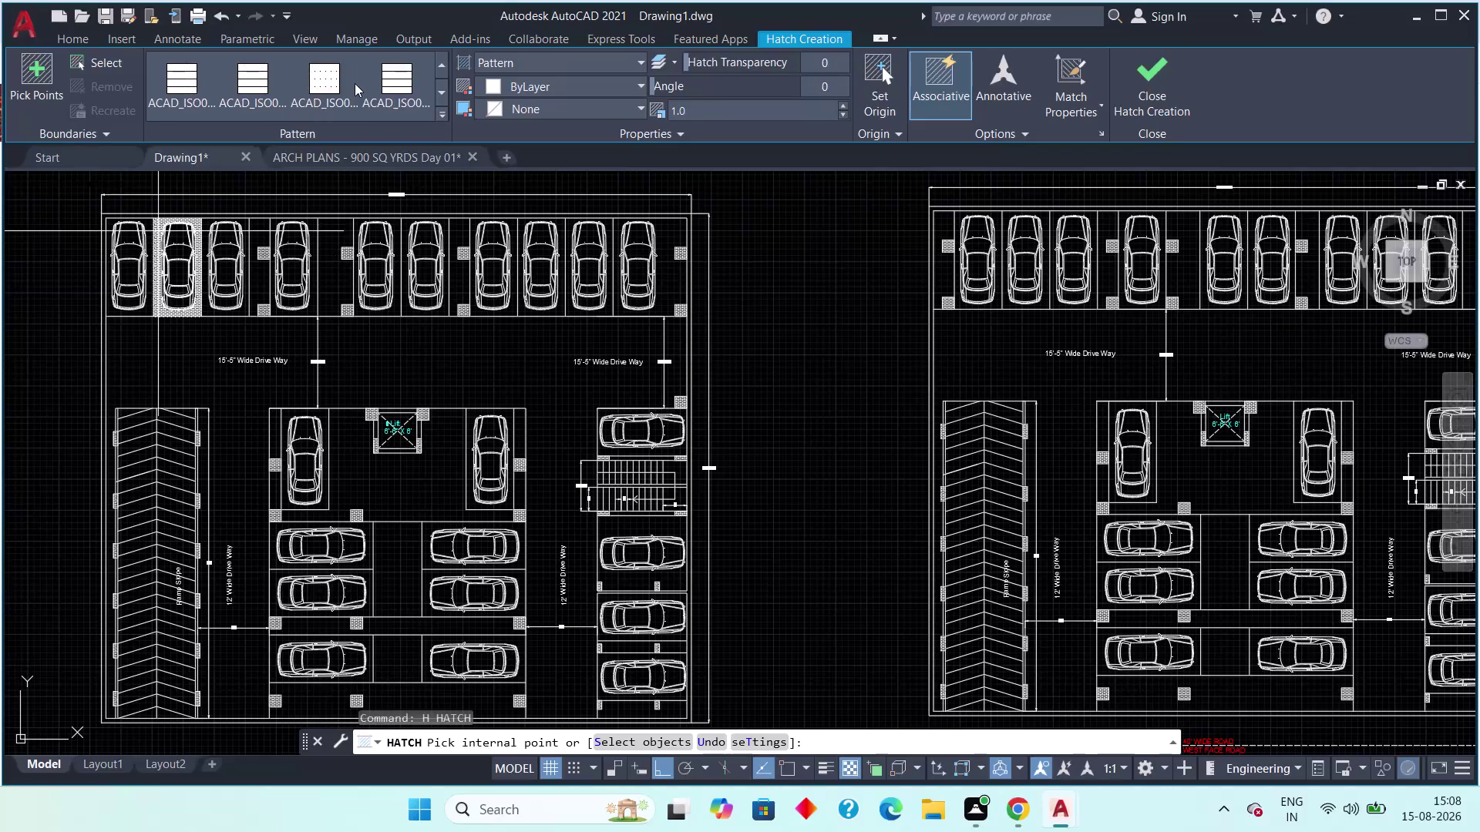
Pick inside the left plan's drive-way to detect the hatch boundary, leaving cars as islands.
scroll(up, 3)
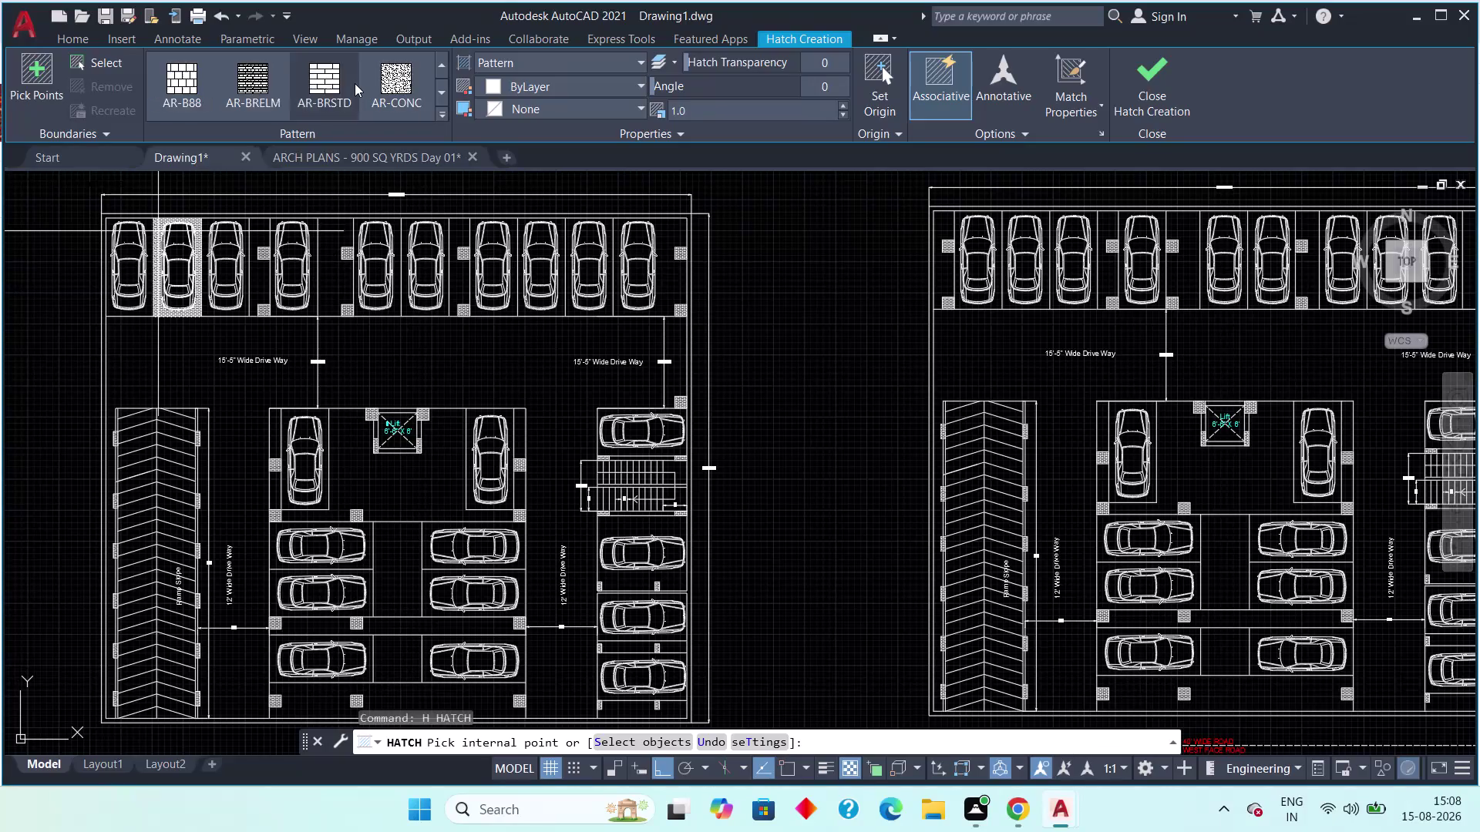
scroll(up, 3)
scroll(down, 3)
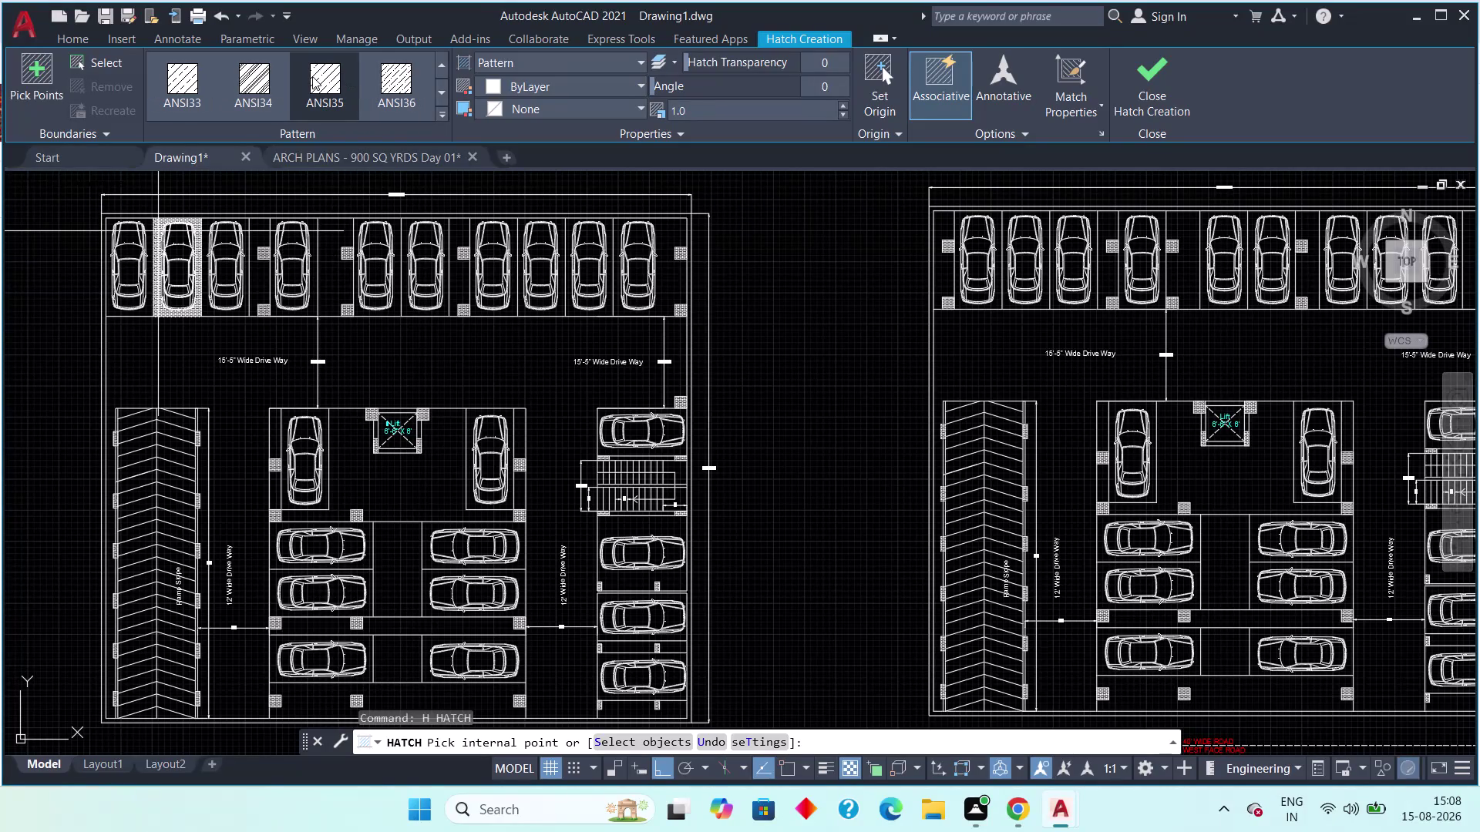
scroll(down, 3)
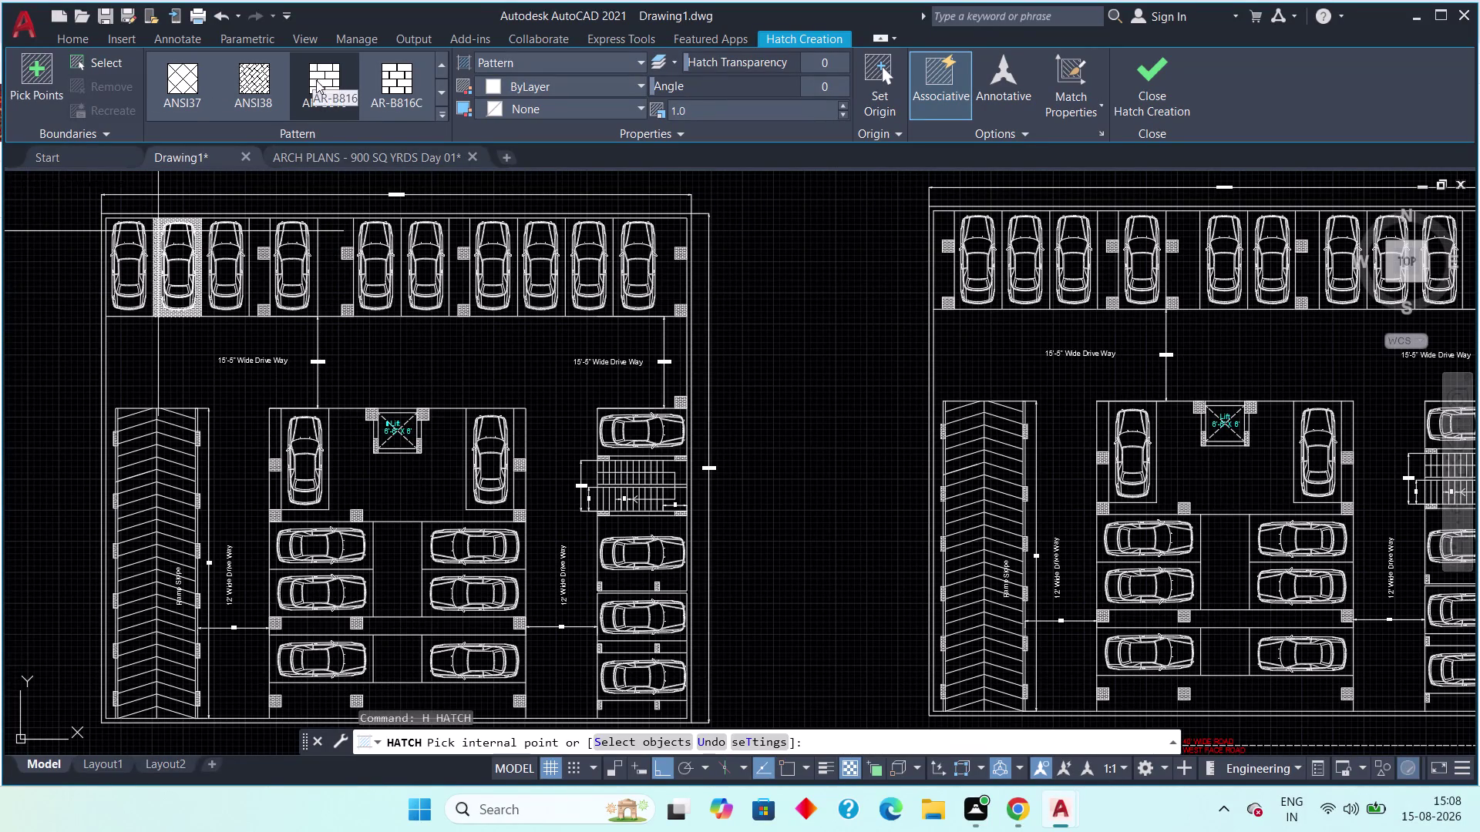
scroll(down, 3)
scroll(down, 3)
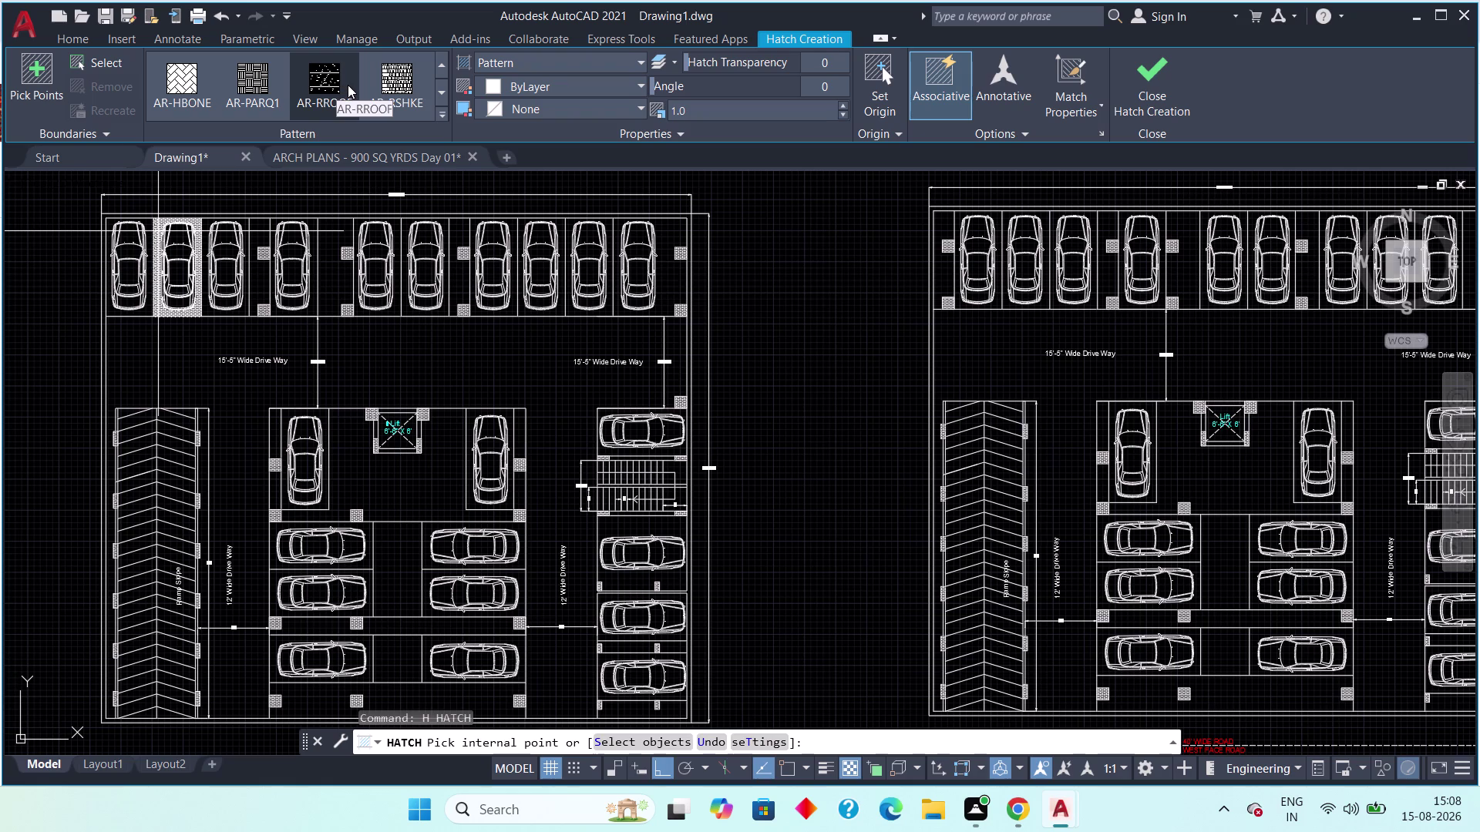
scroll(down, 3)
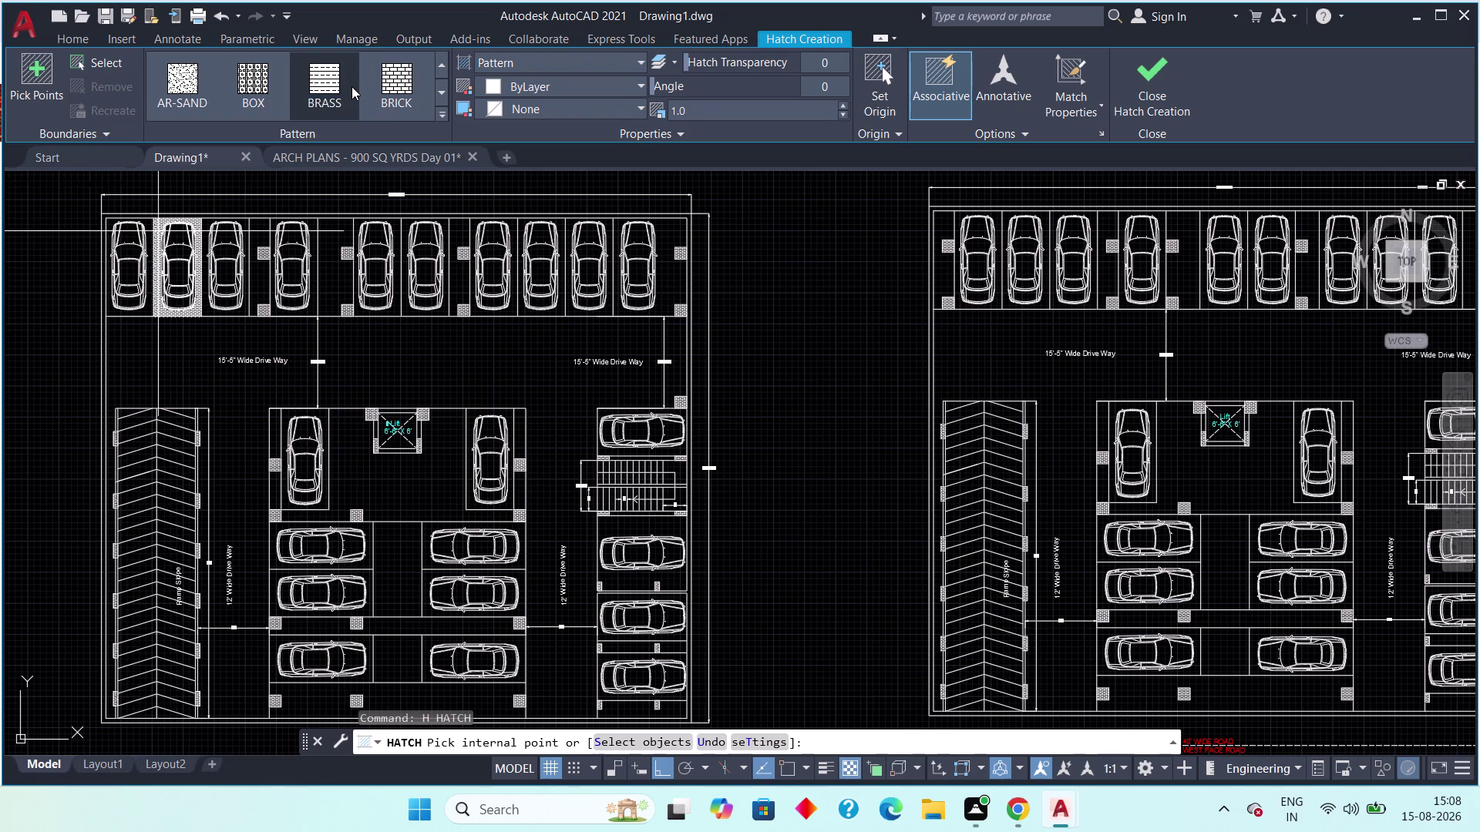
scroll(down, 3)
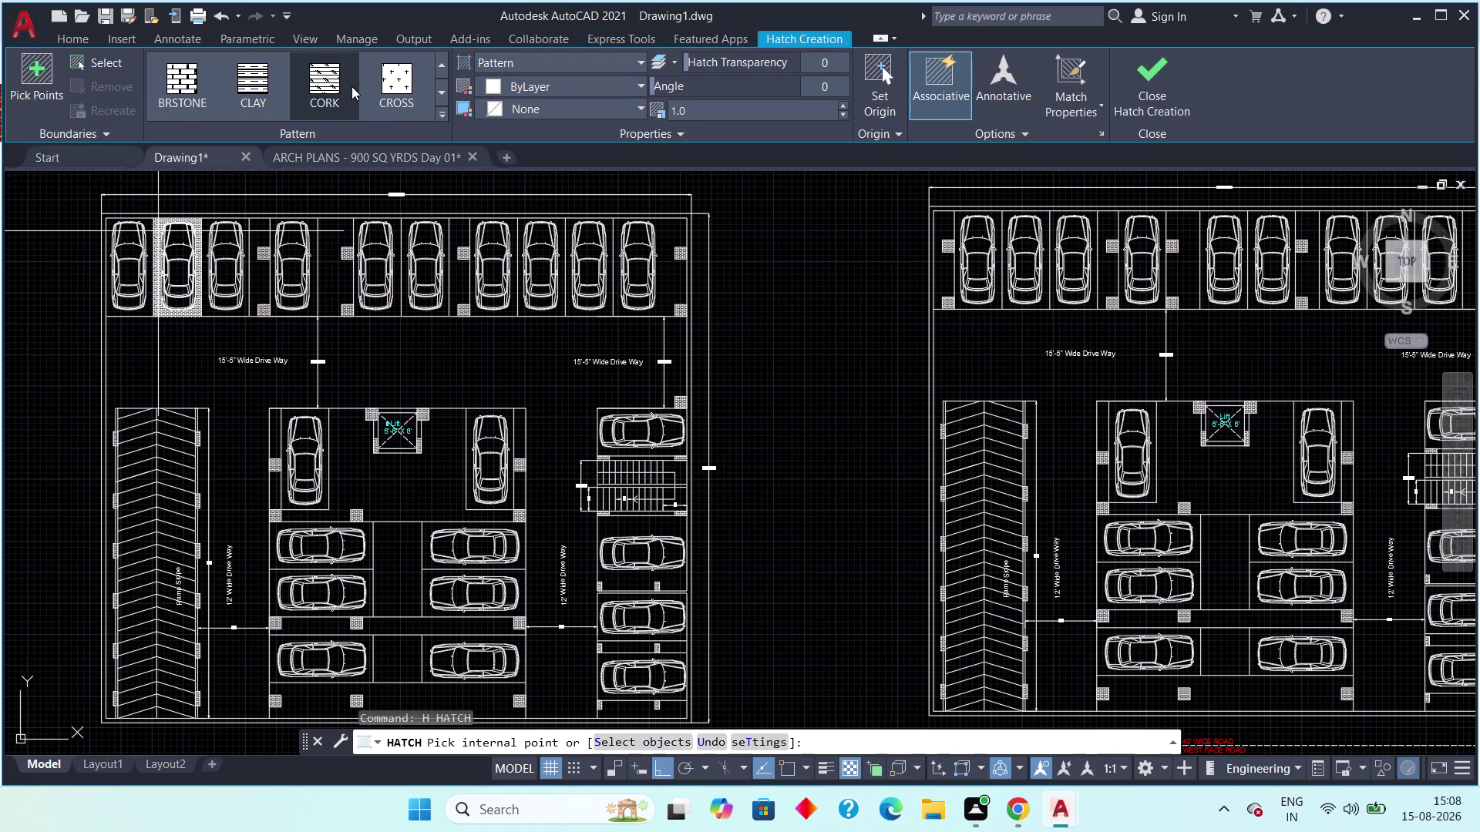
scroll(down, 3)
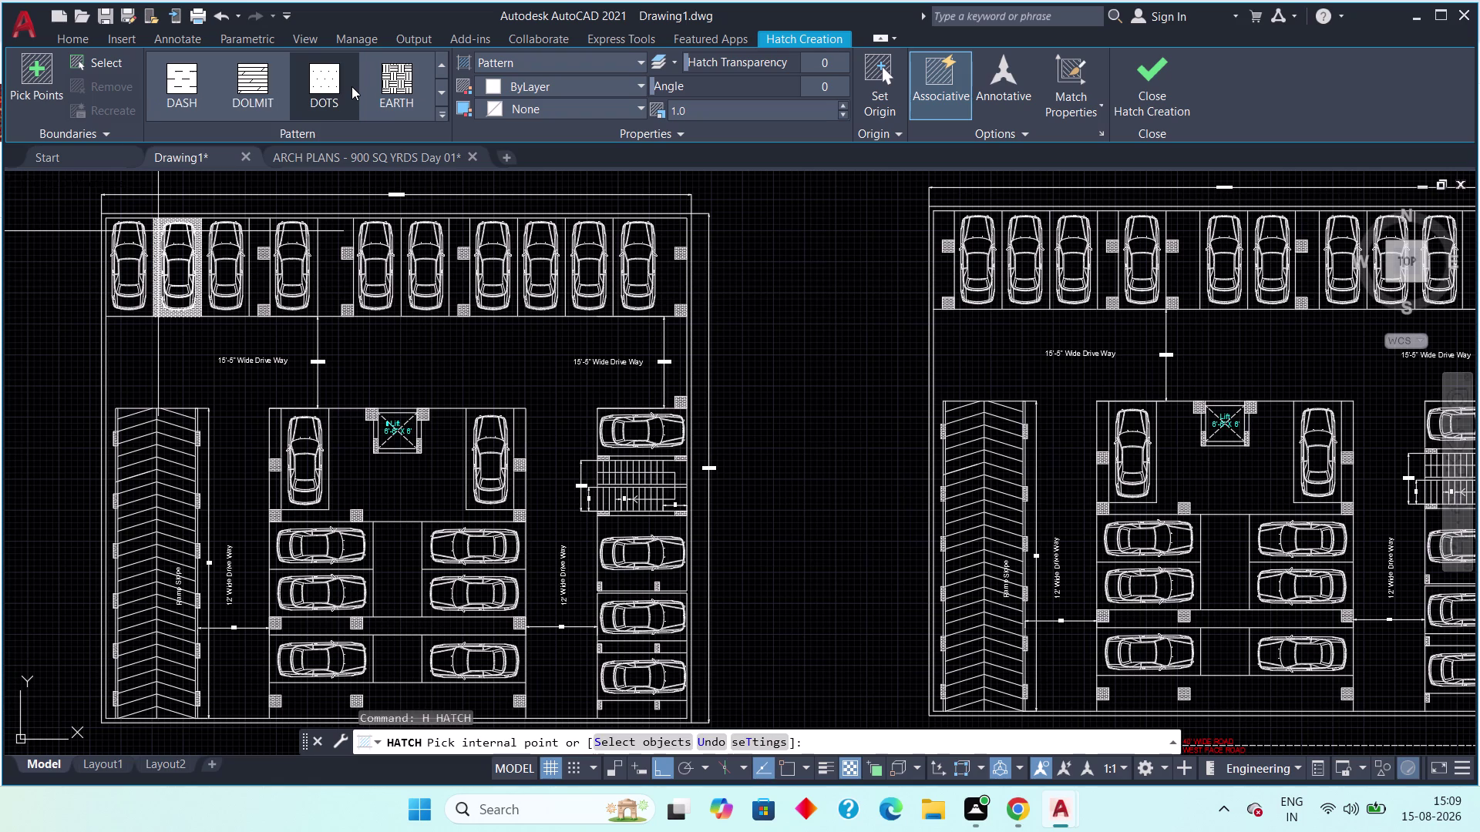
scroll(down, 3)
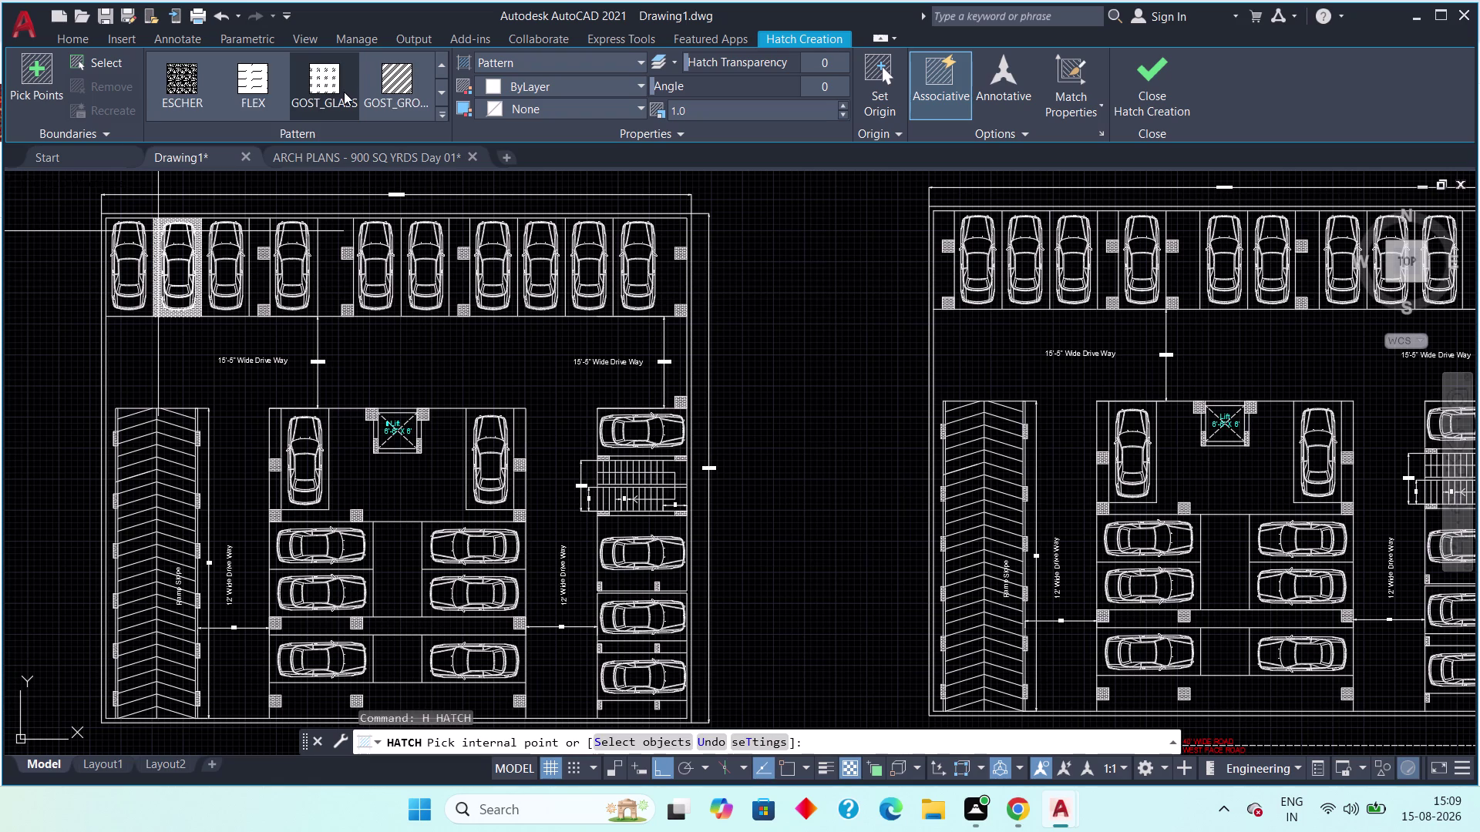
scroll(down, 3)
scroll(down, 3)
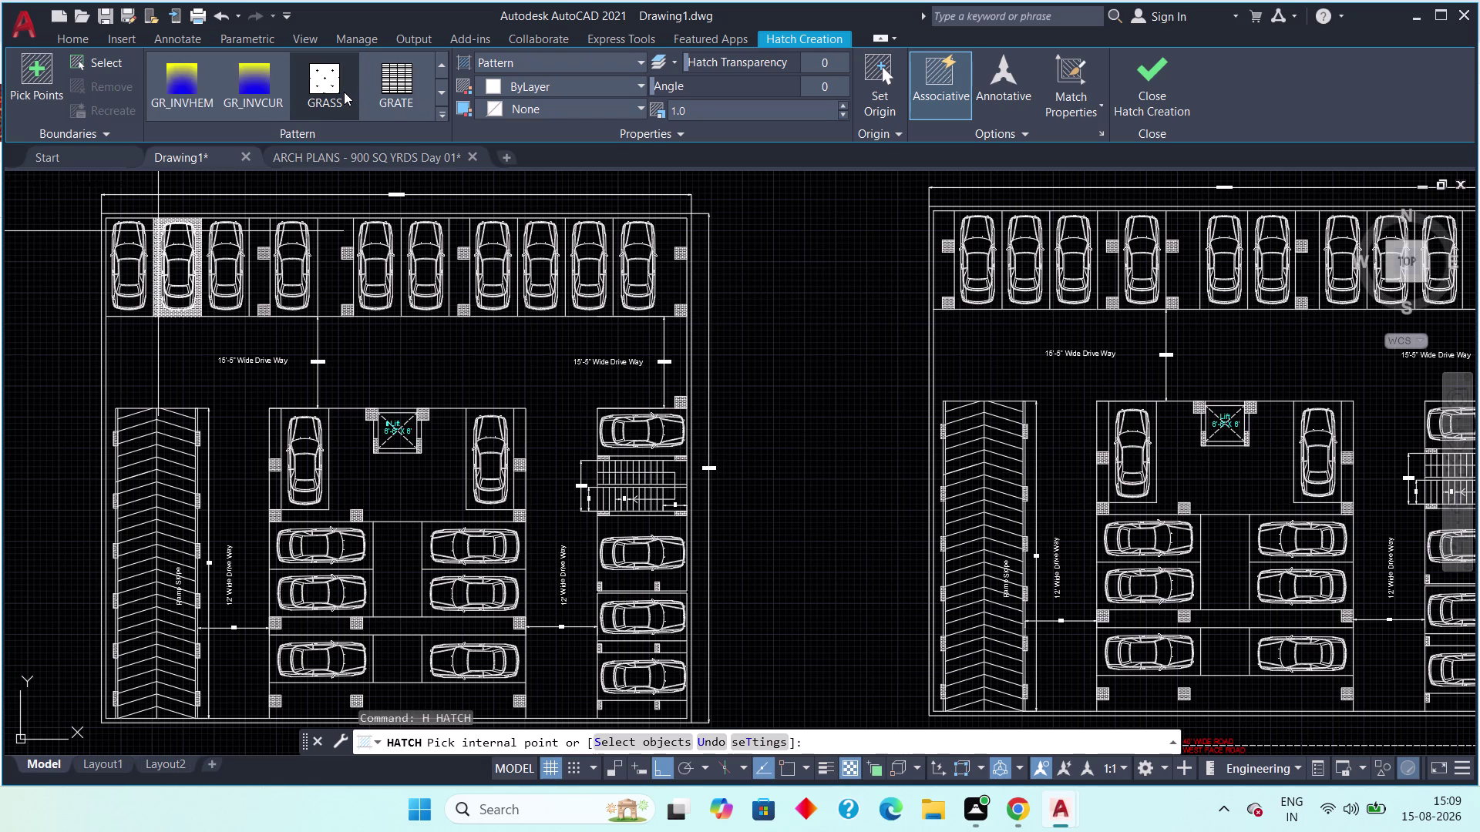
scroll(down, 3)
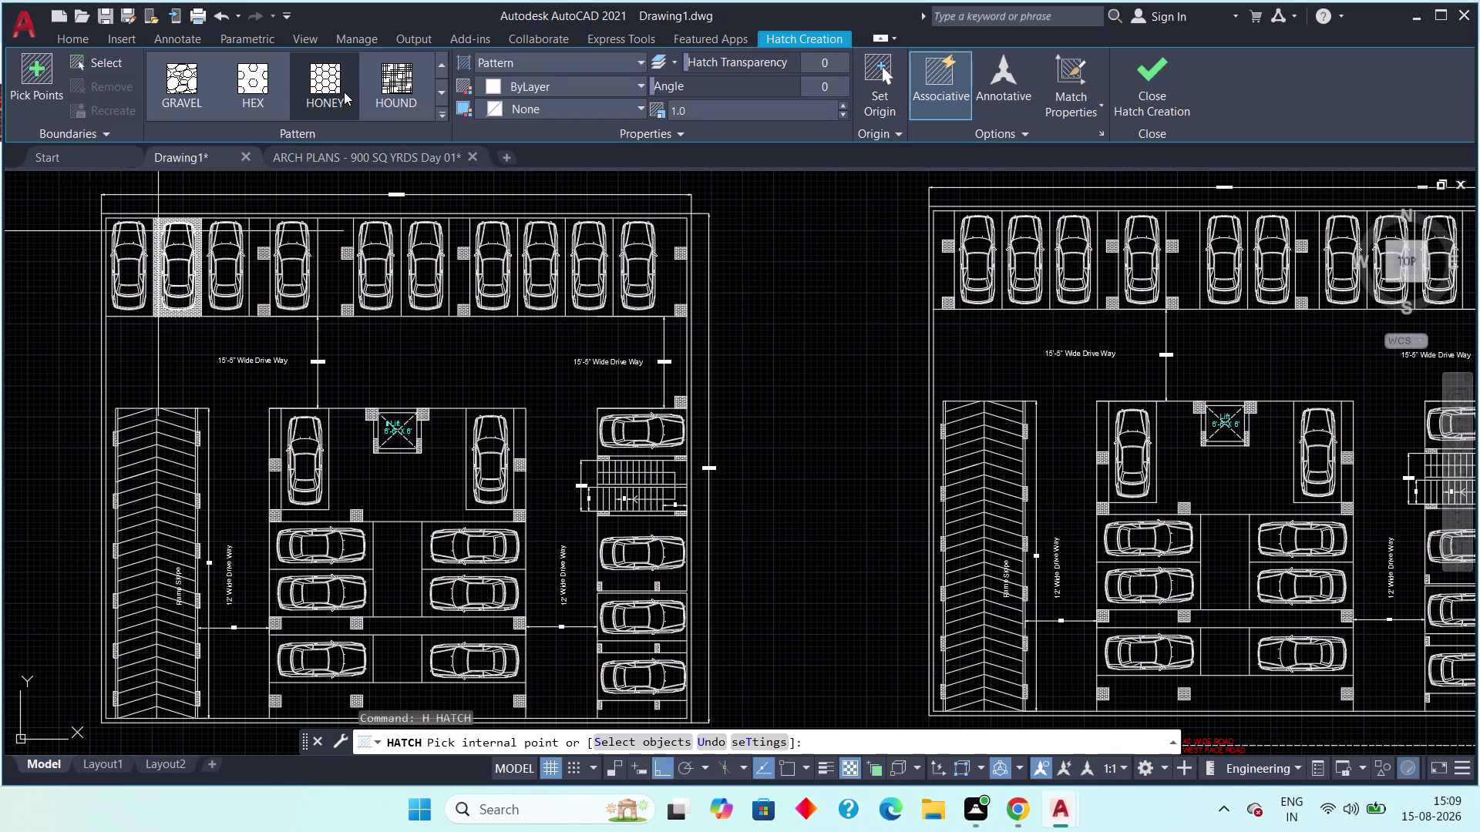
scroll(up, 3)
scroll(down, 3)
click(326, 83)
click(427, 350)
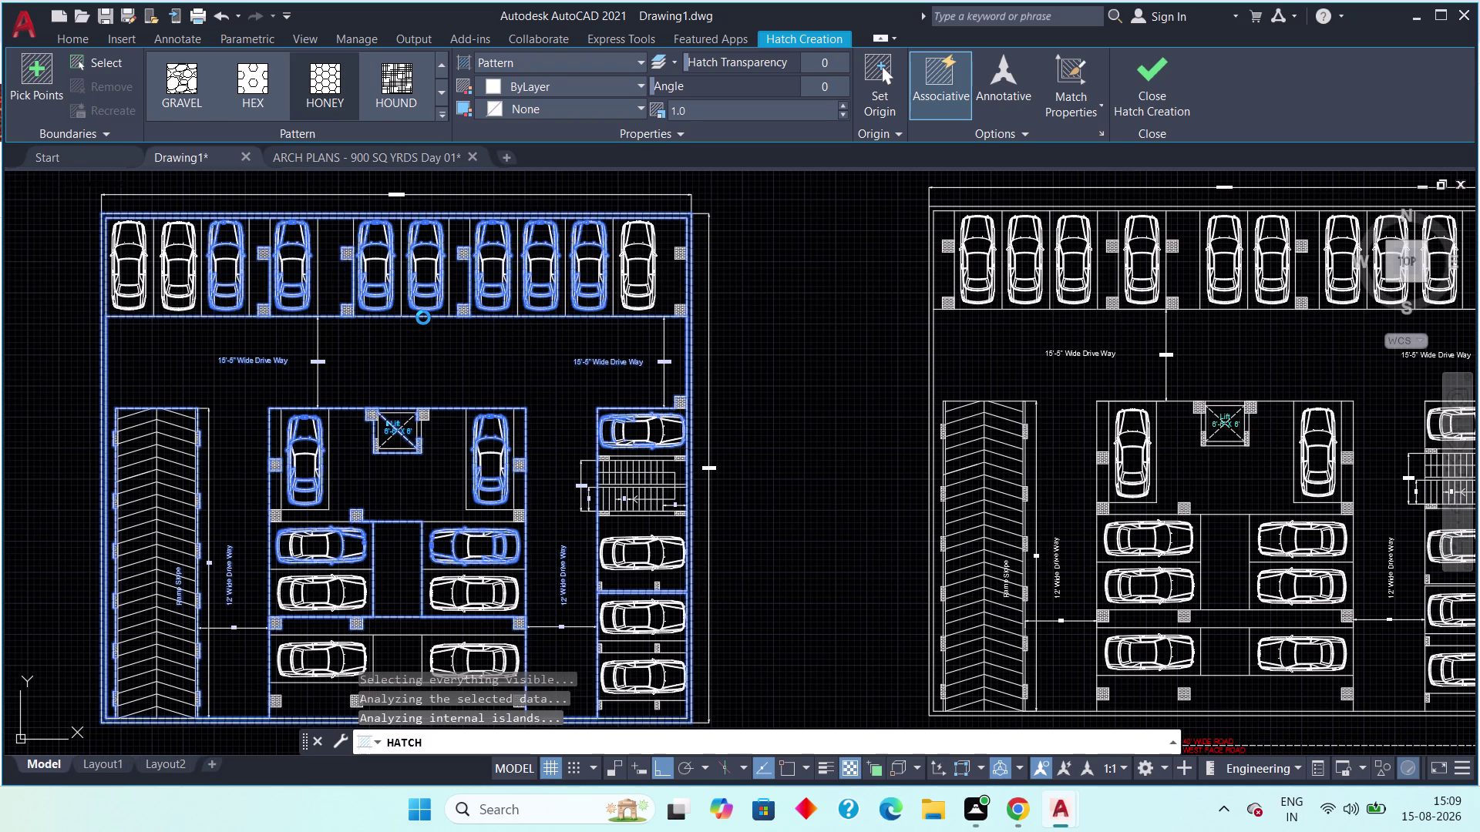
Zoom out and pan to show both cellar parking plans.
scroll(down, 3)
scroll(down, 3)
middle_drag(422, 330, 420, 283)
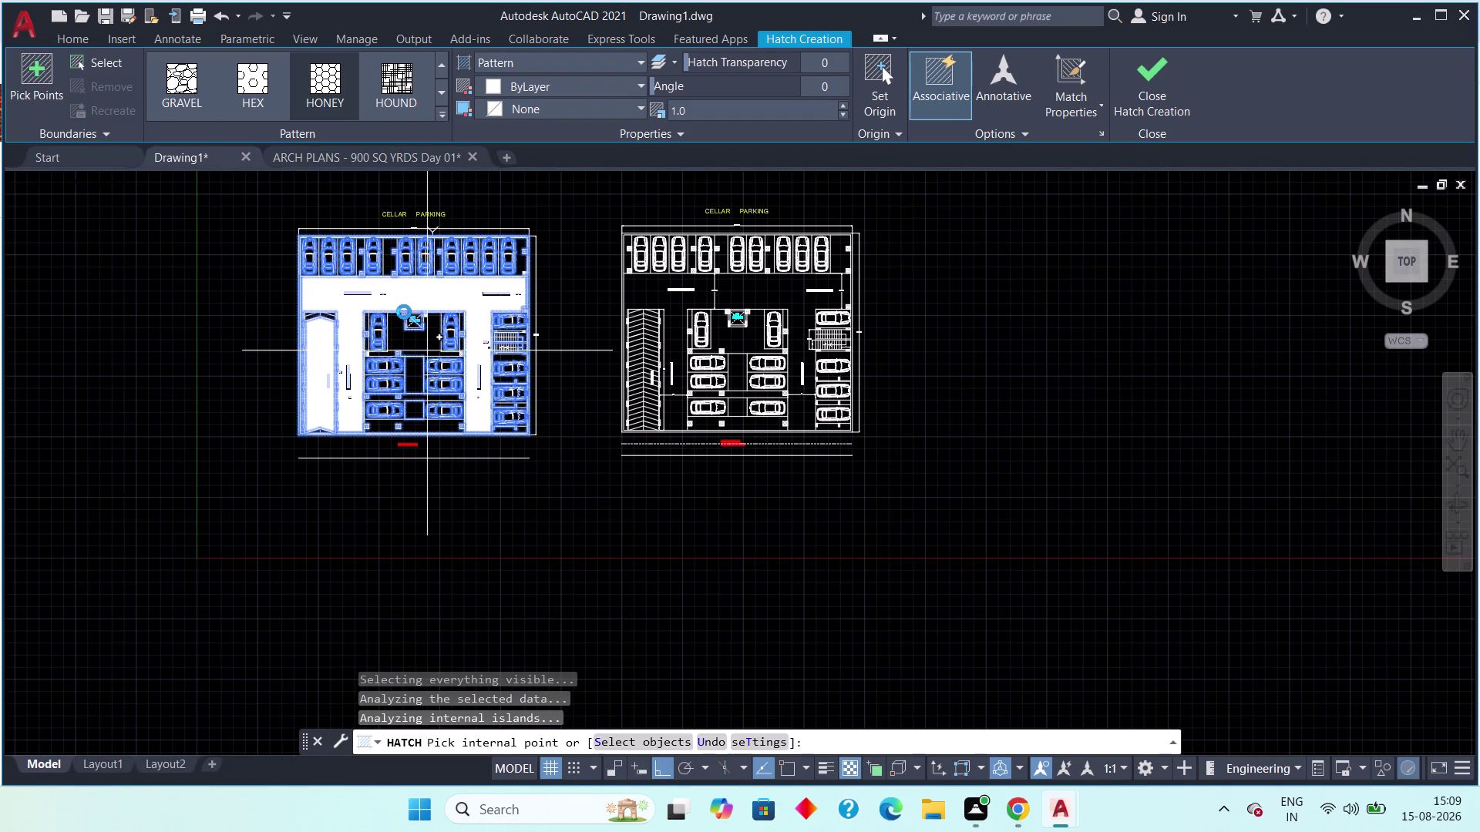
scroll(up, 3)
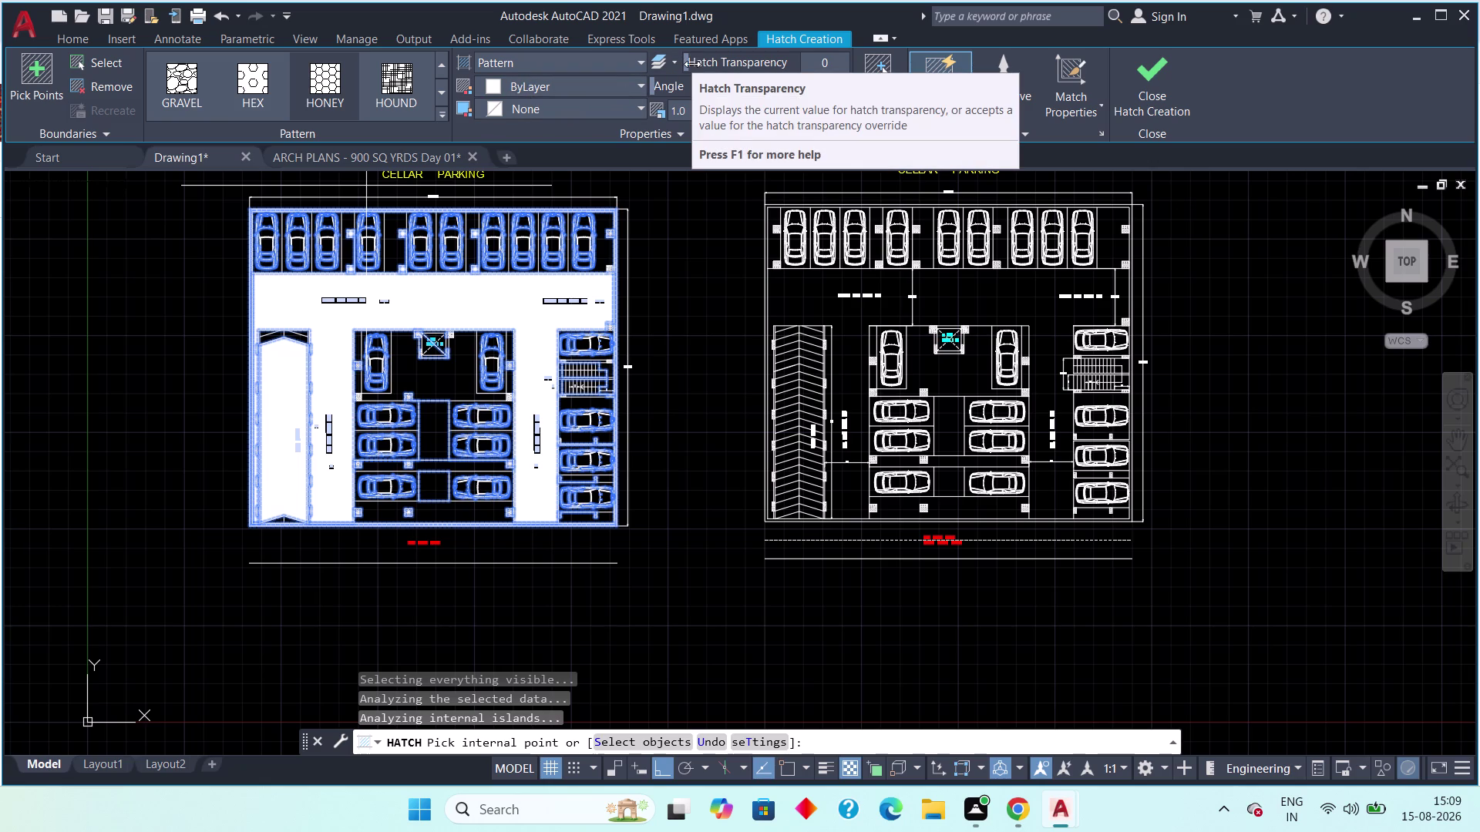
Set the drive-way hatch transparency to 50 and close hatch creation.
drag(692, 64, 675, 61)
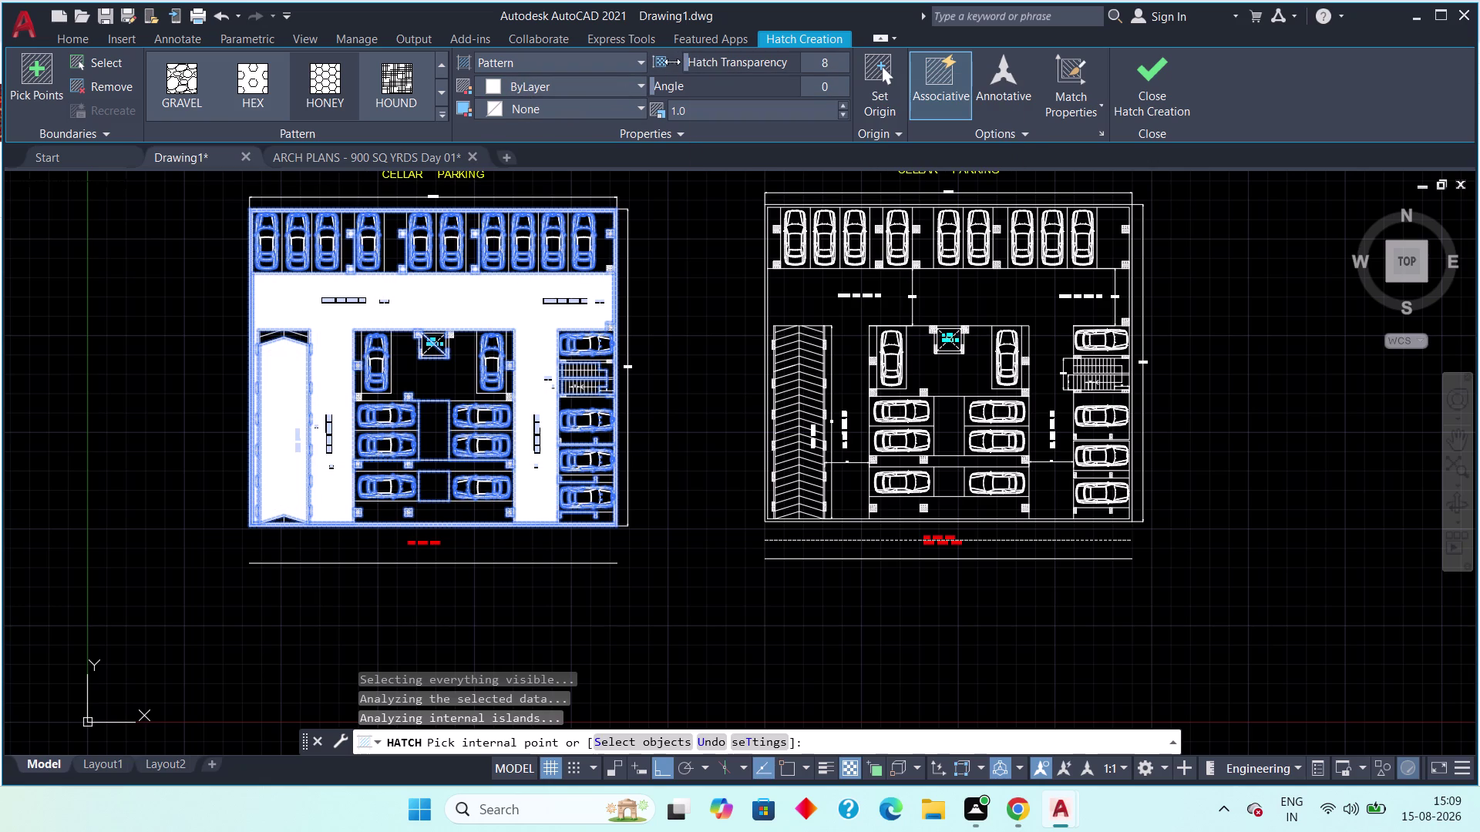
drag(674, 62, 787, 60)
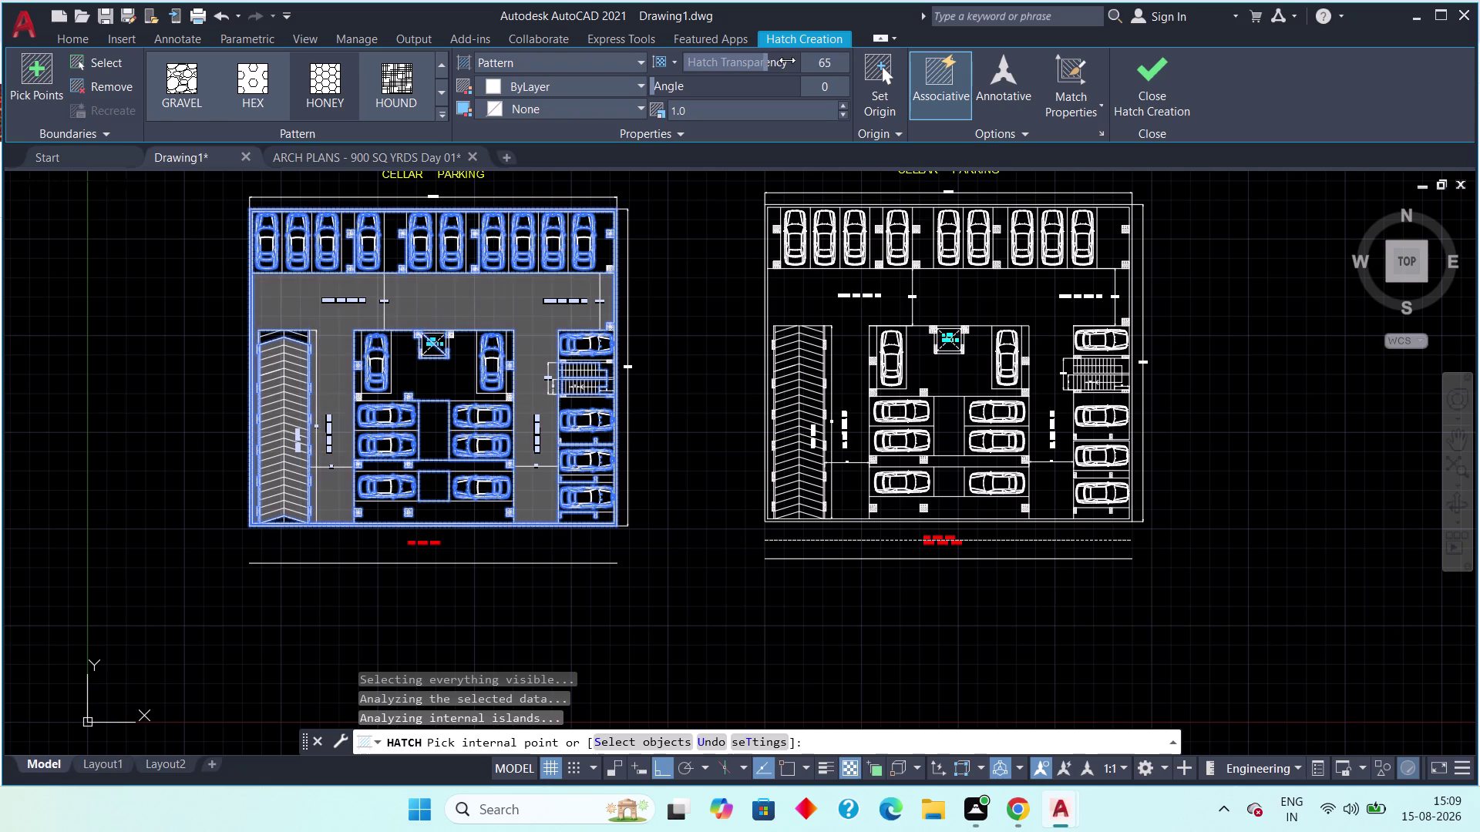
drag(787, 61, 777, 67)
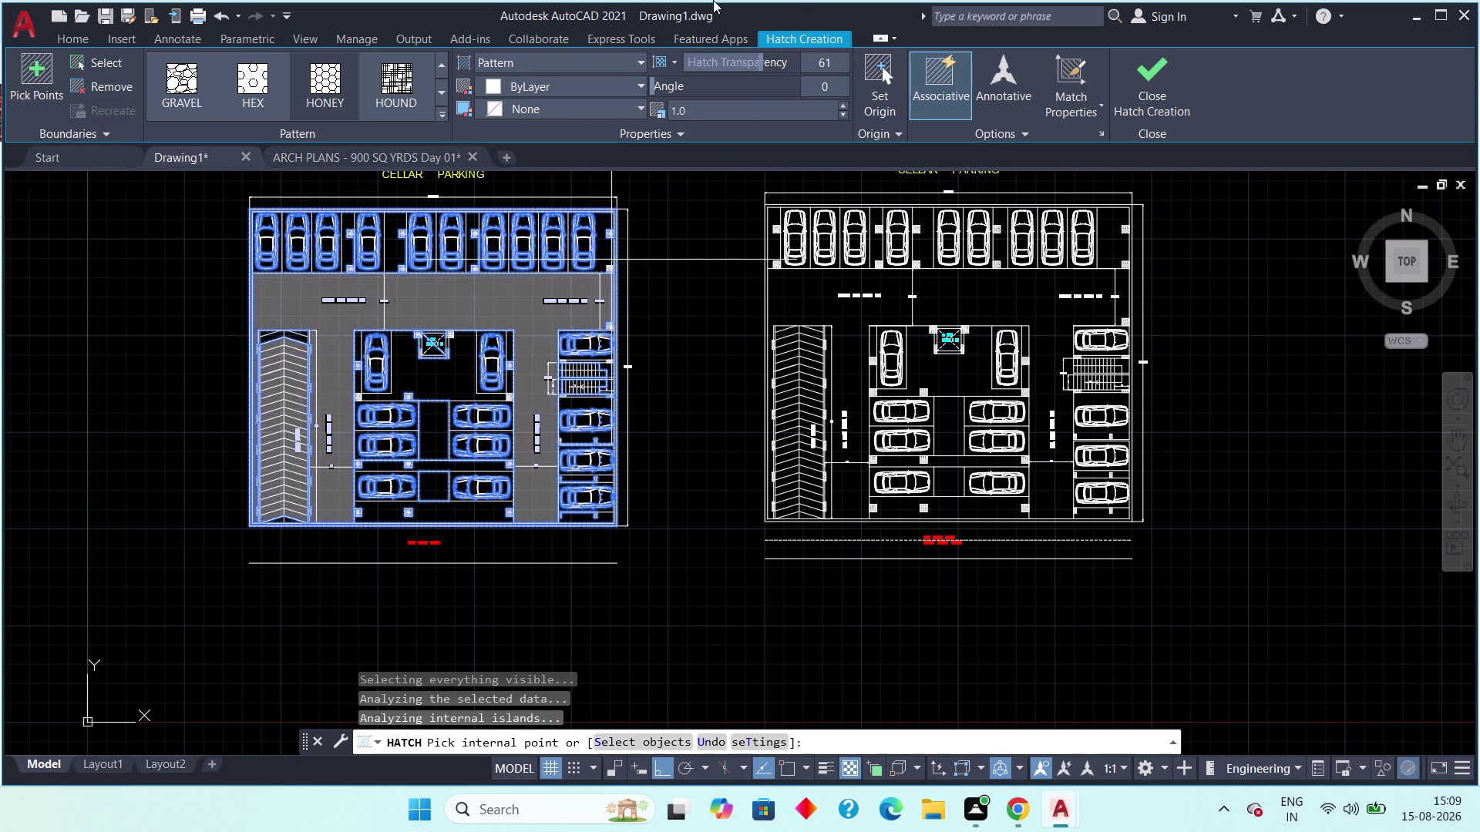
click(760, 58)
drag(759, 57, 724, 61)
scroll(up, 3)
drag(757, 61, 752, 61)
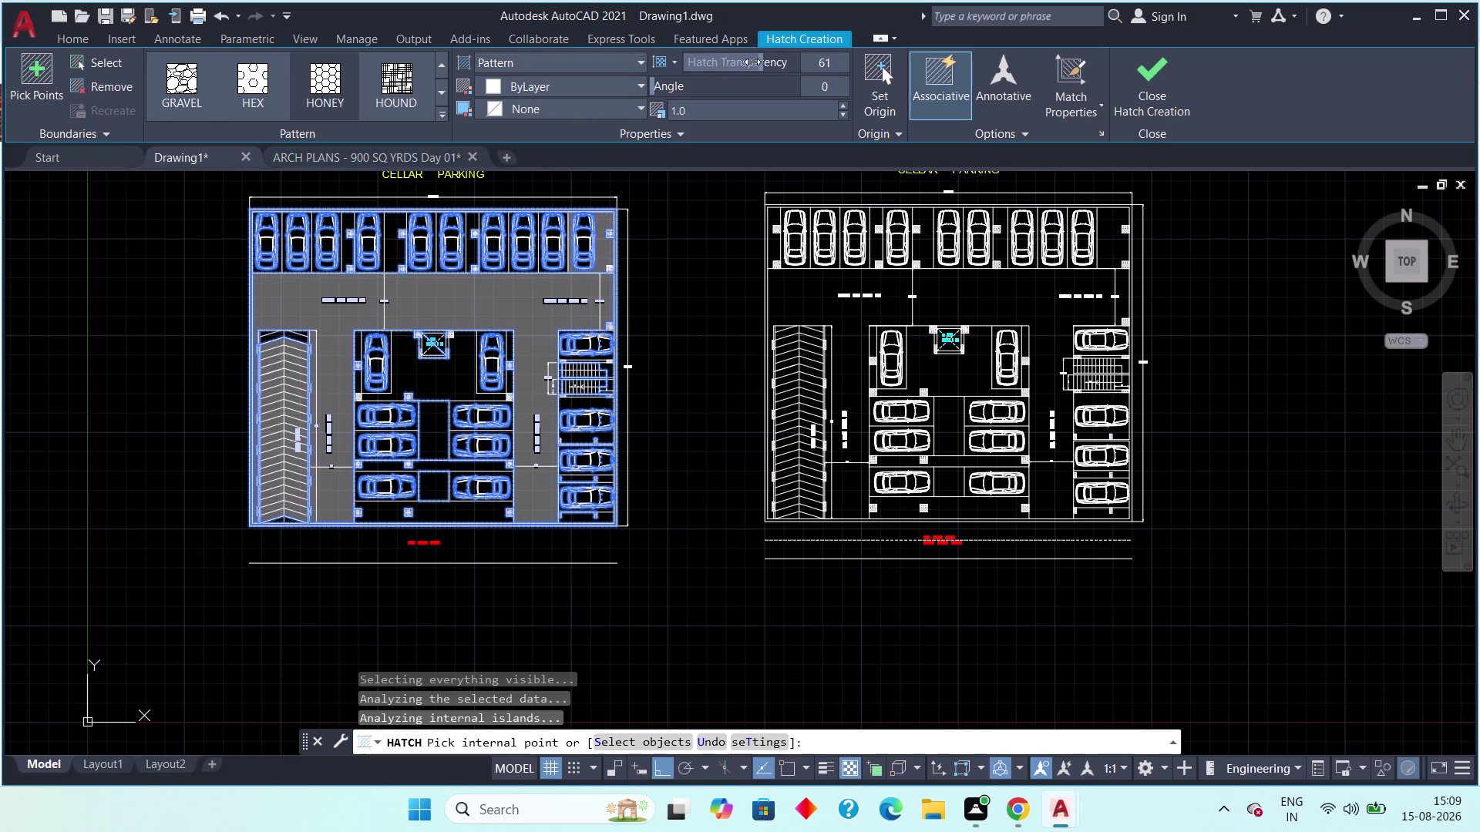
drag(752, 62, 721, 68)
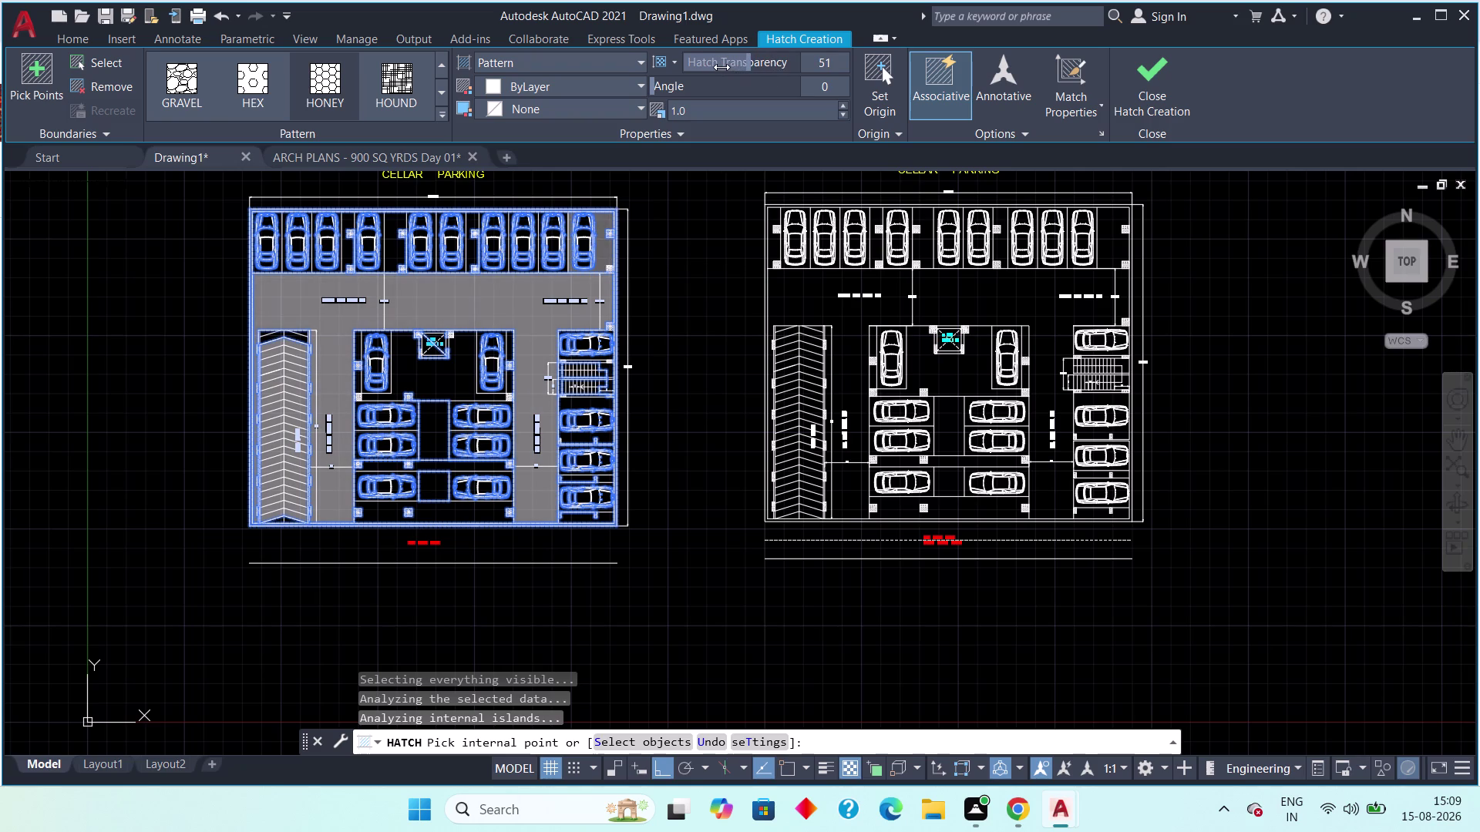
drag(722, 67, 717, 63)
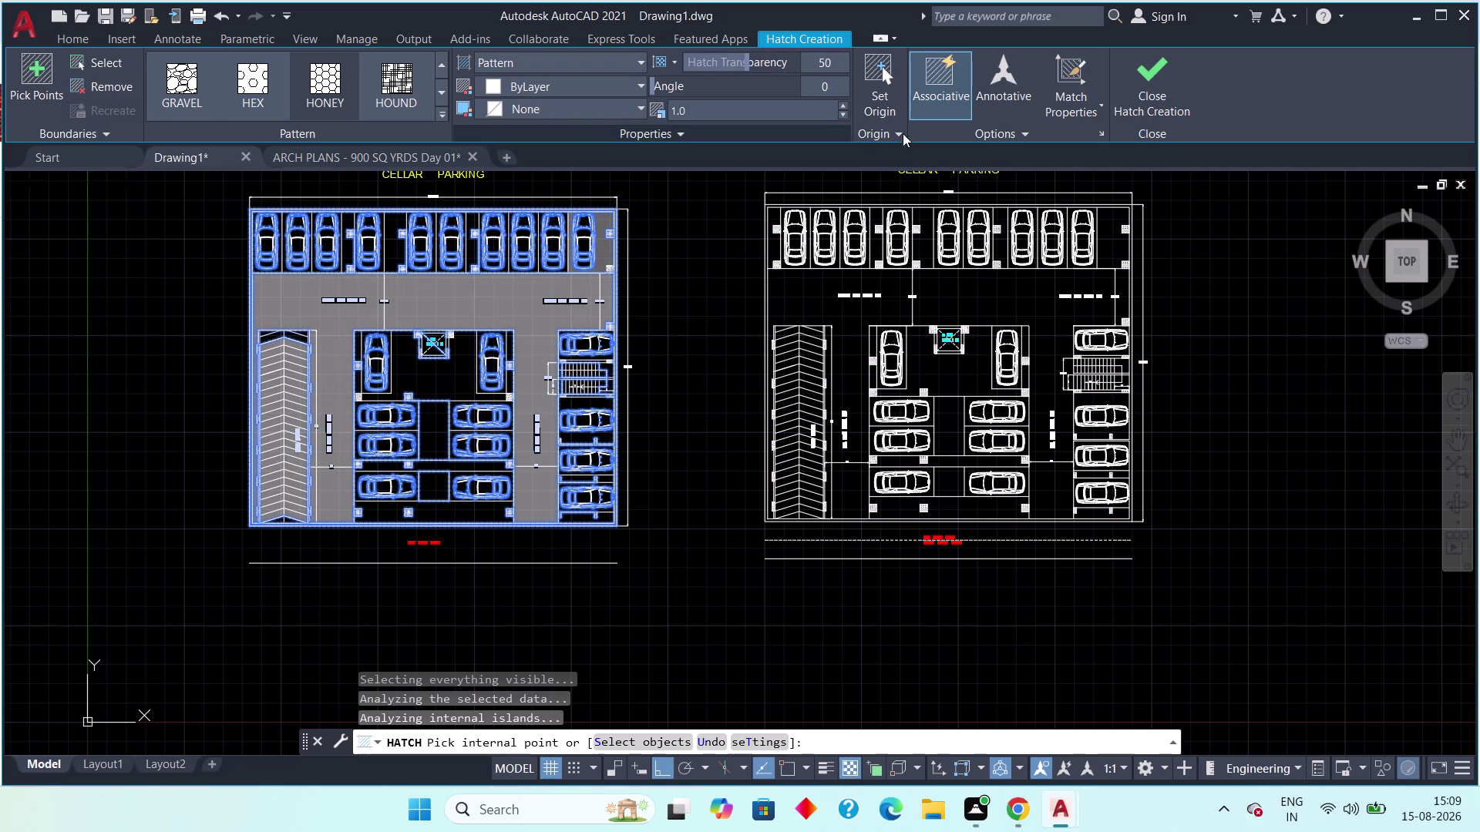
click(1164, 83)
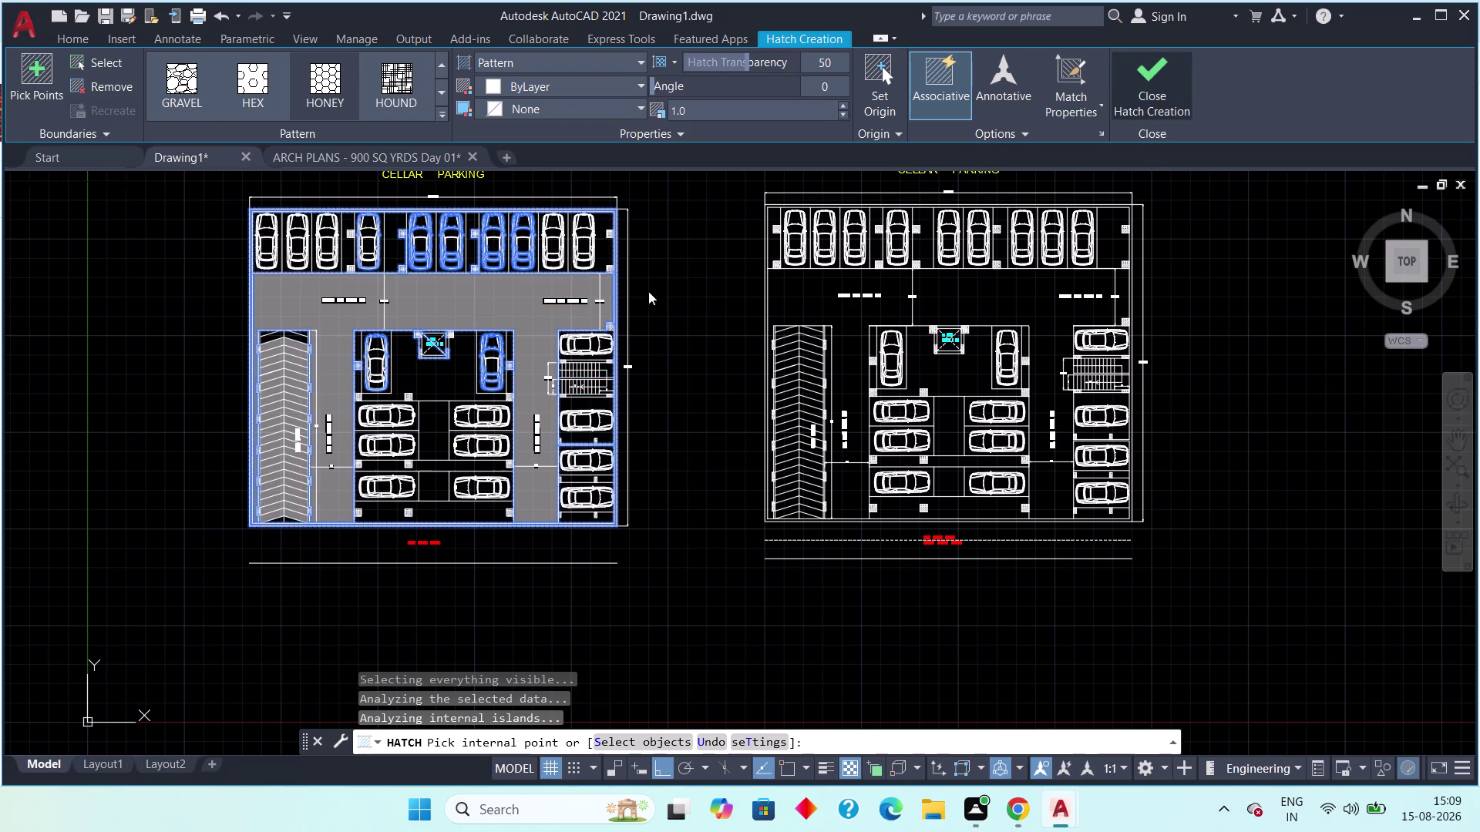
scroll(up, 3)
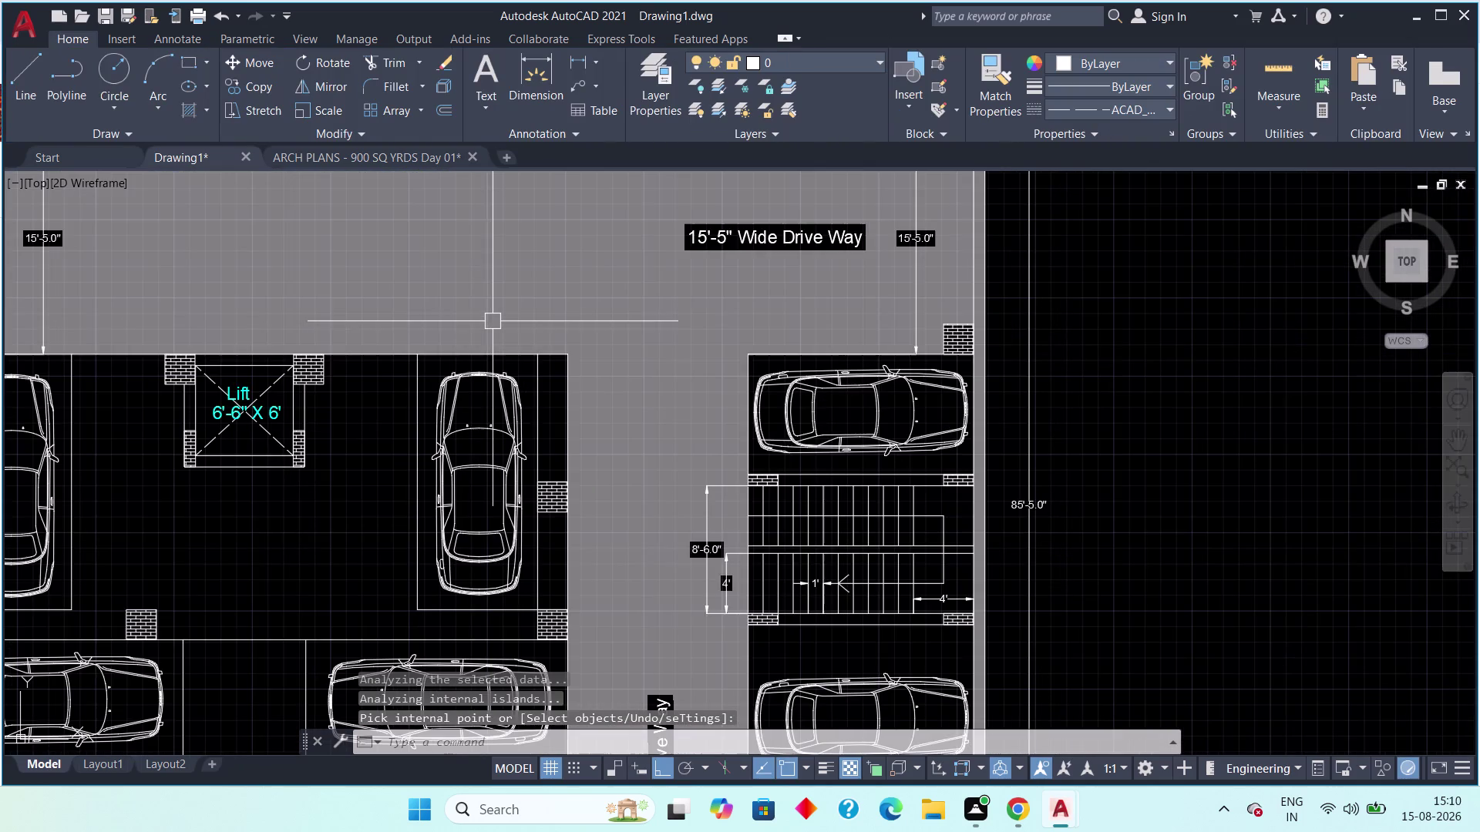
Center both plans and select the drive-way hatch for editing.
scroll(up, 3)
scroll(down, 3)
scroll(down, 3)
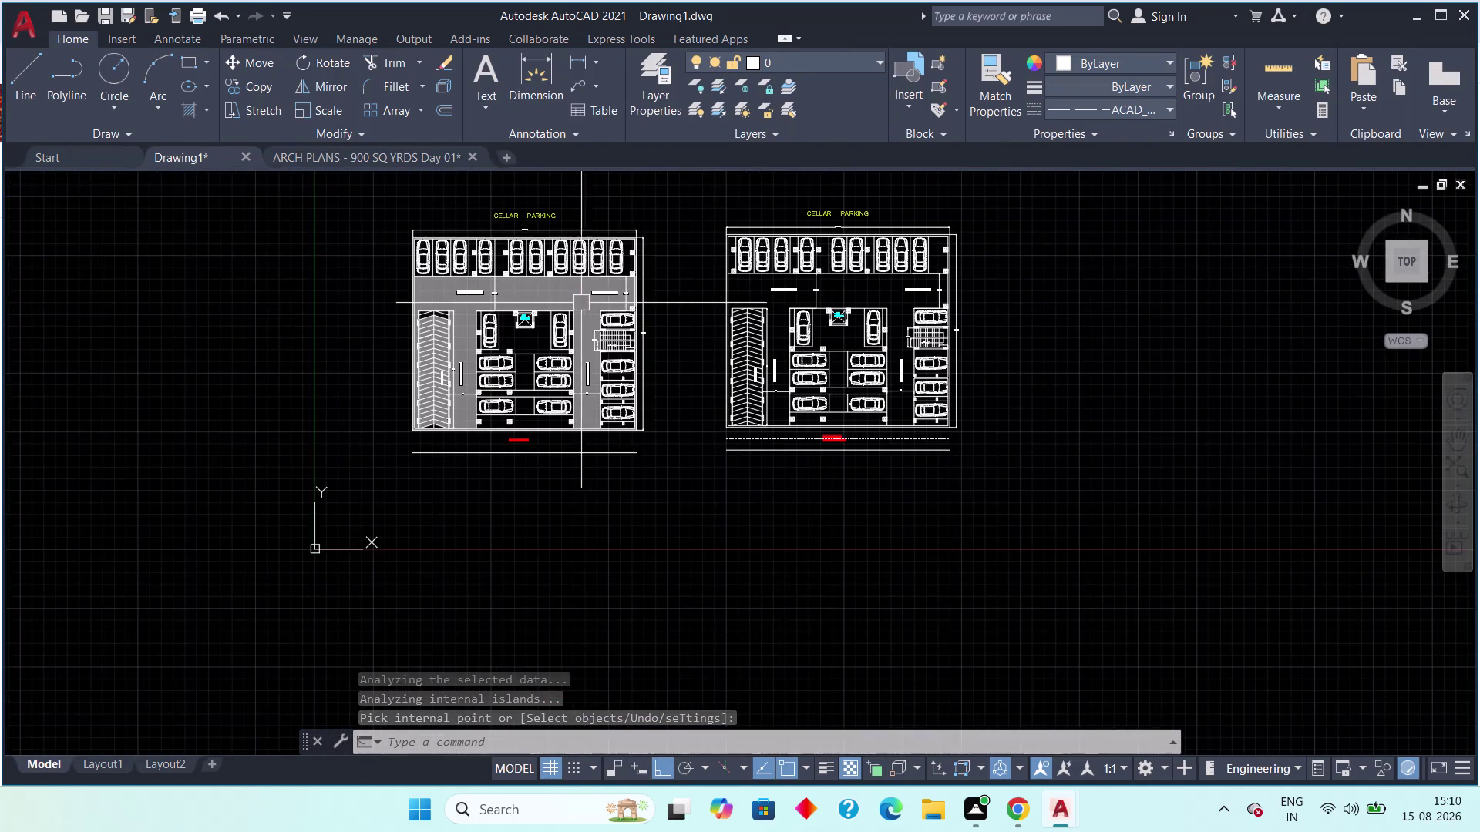
middle_drag(637, 301, 510, 315)
middle_drag(631, 319, 612, 367)
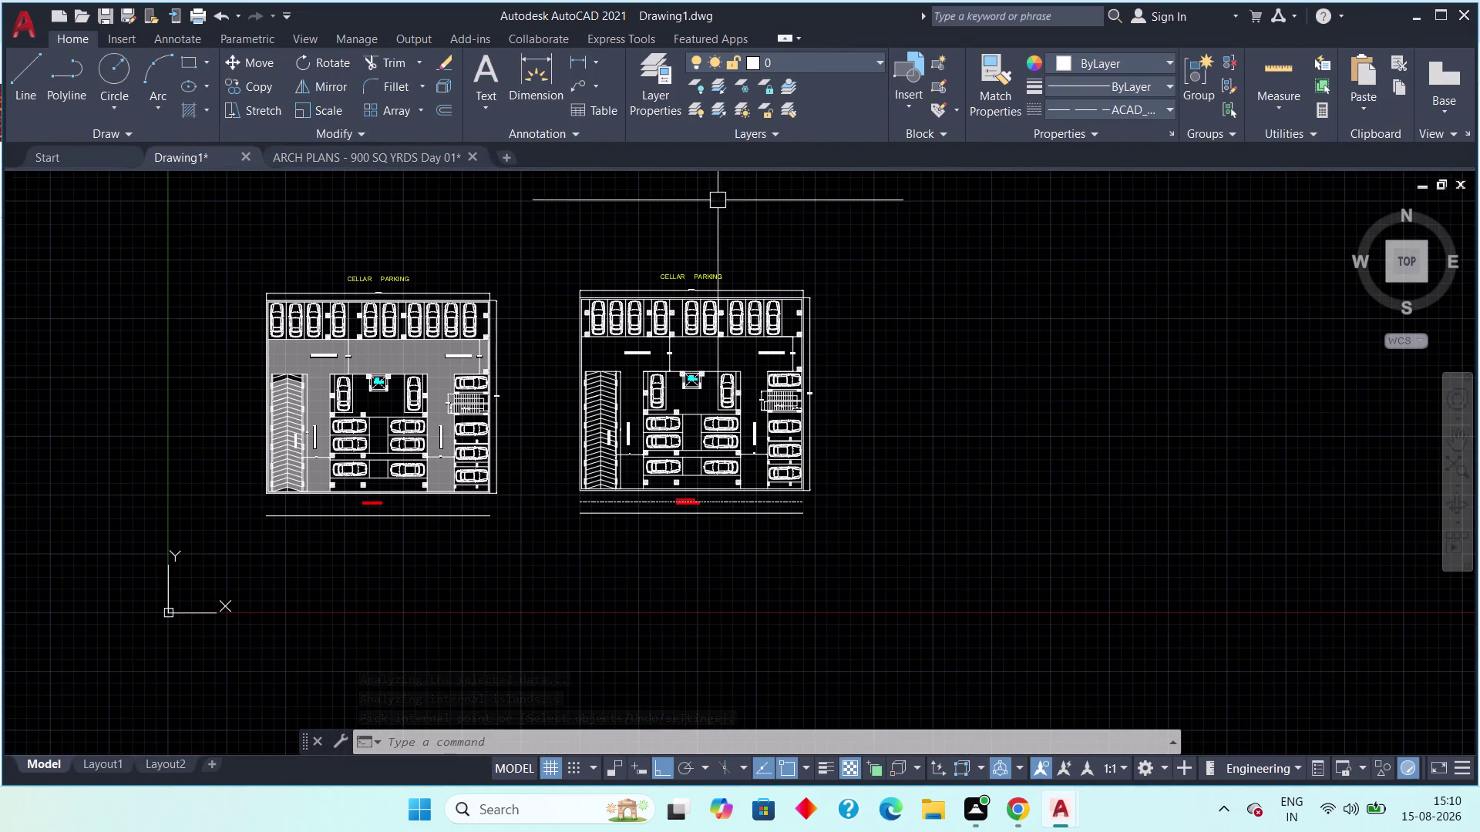
click(438, 359)
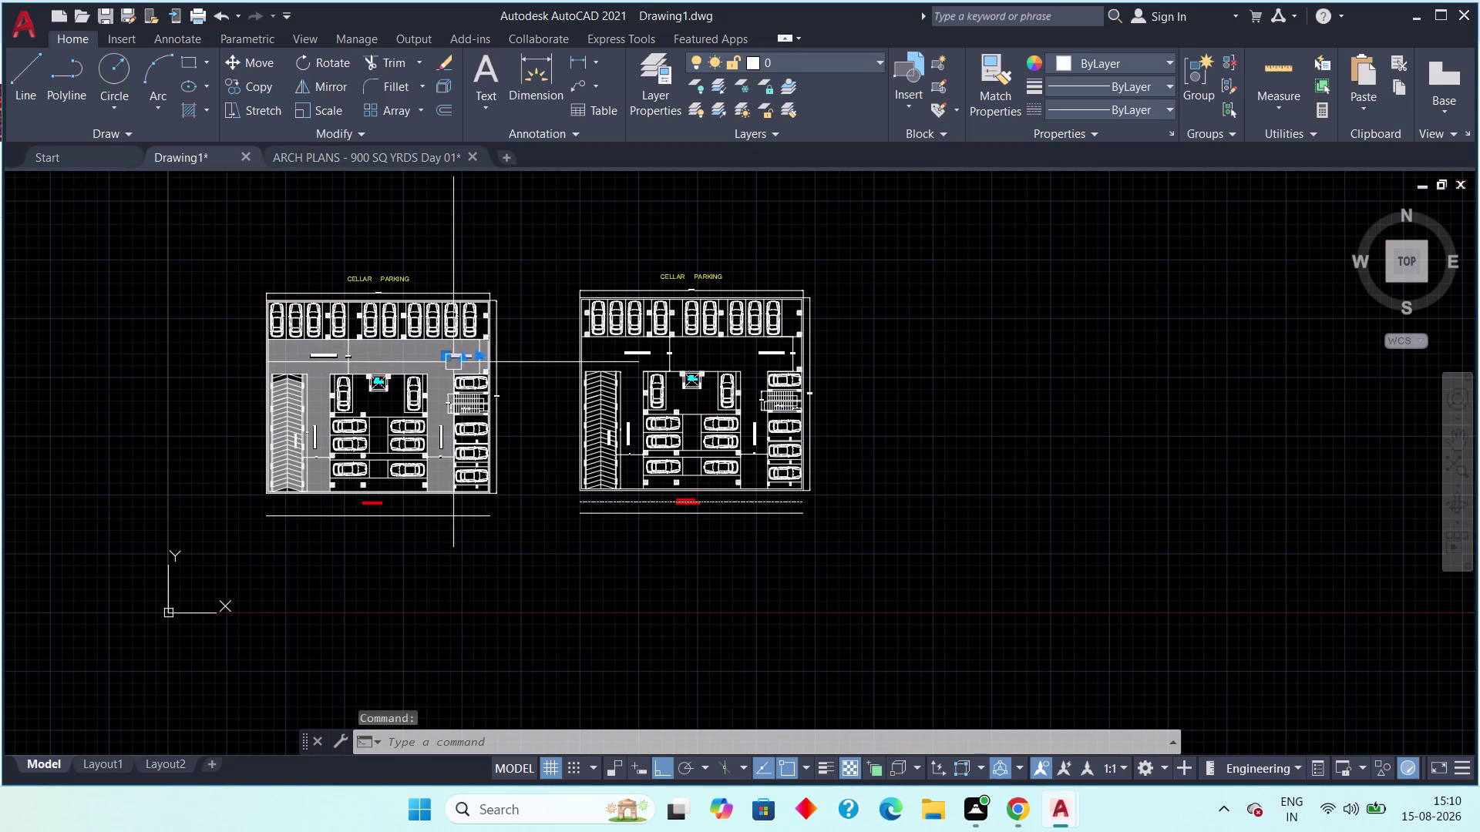
key(Escape)
click(414, 366)
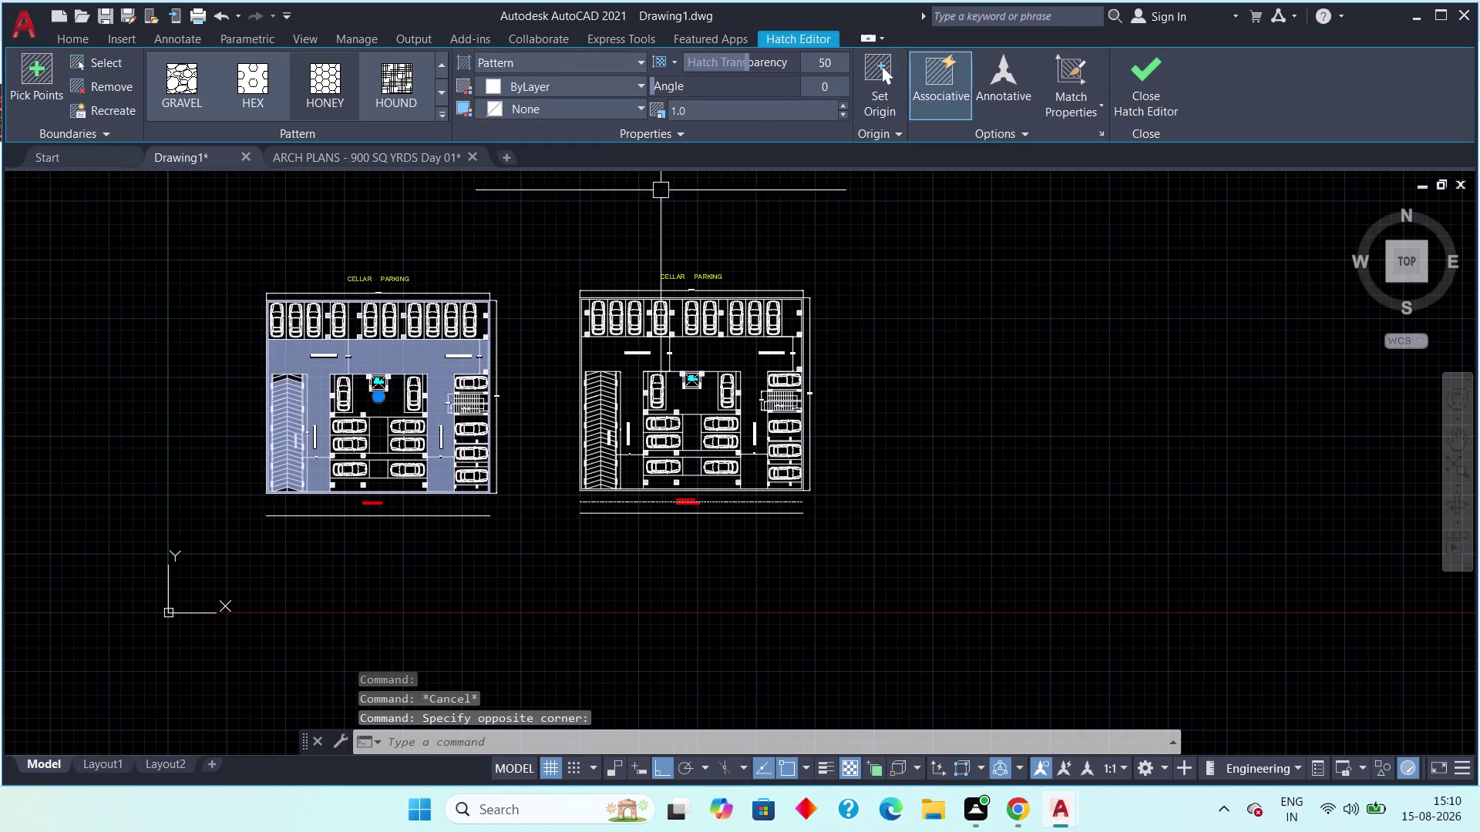
Raise the hatch transparency to 70 and make the hatch non-associative.
drag(749, 63, 789, 66)
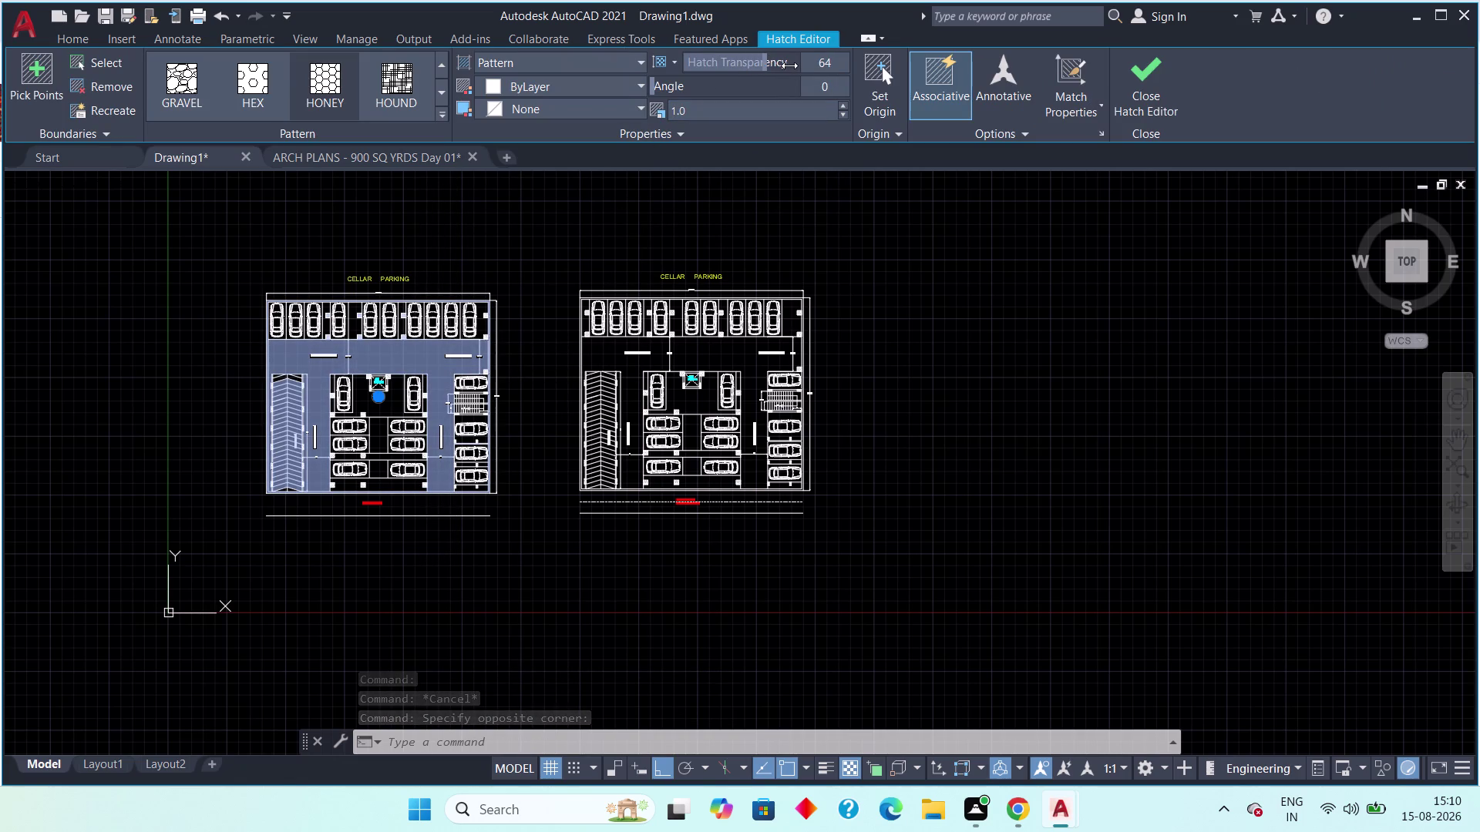
drag(789, 65, 803, 68)
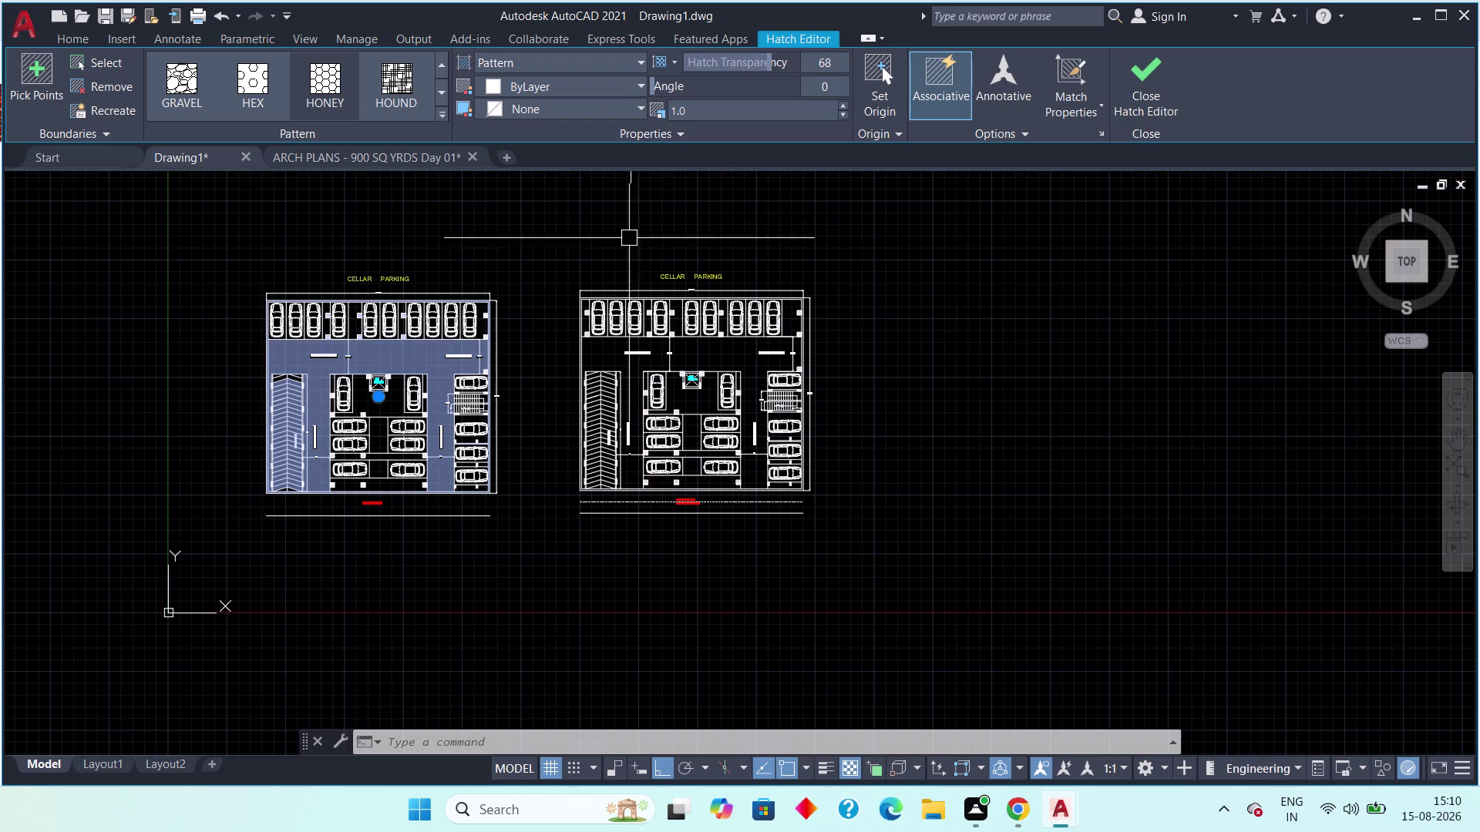
drag(775, 61, 780, 63)
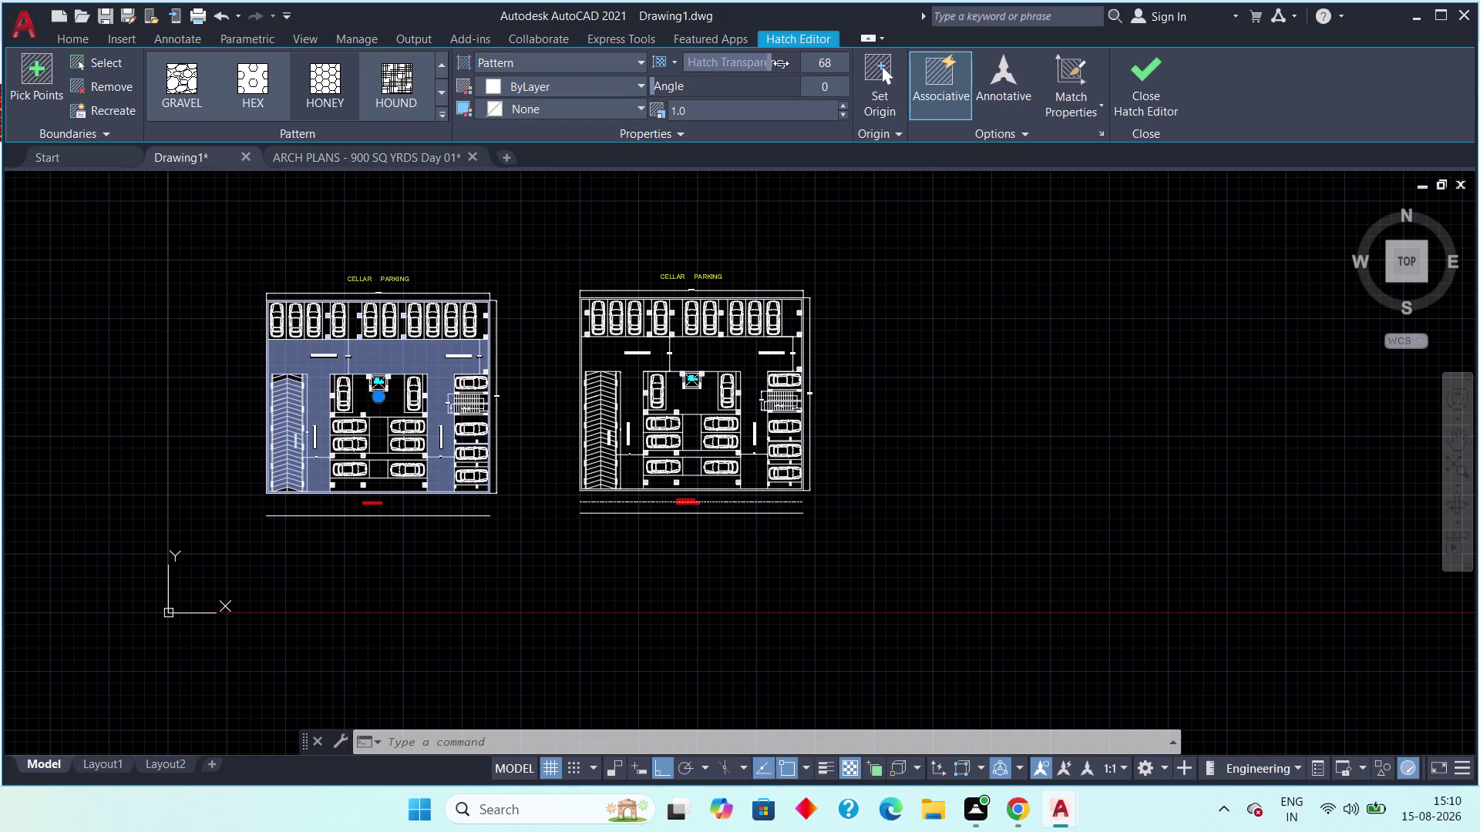
drag(779, 63, 790, 67)
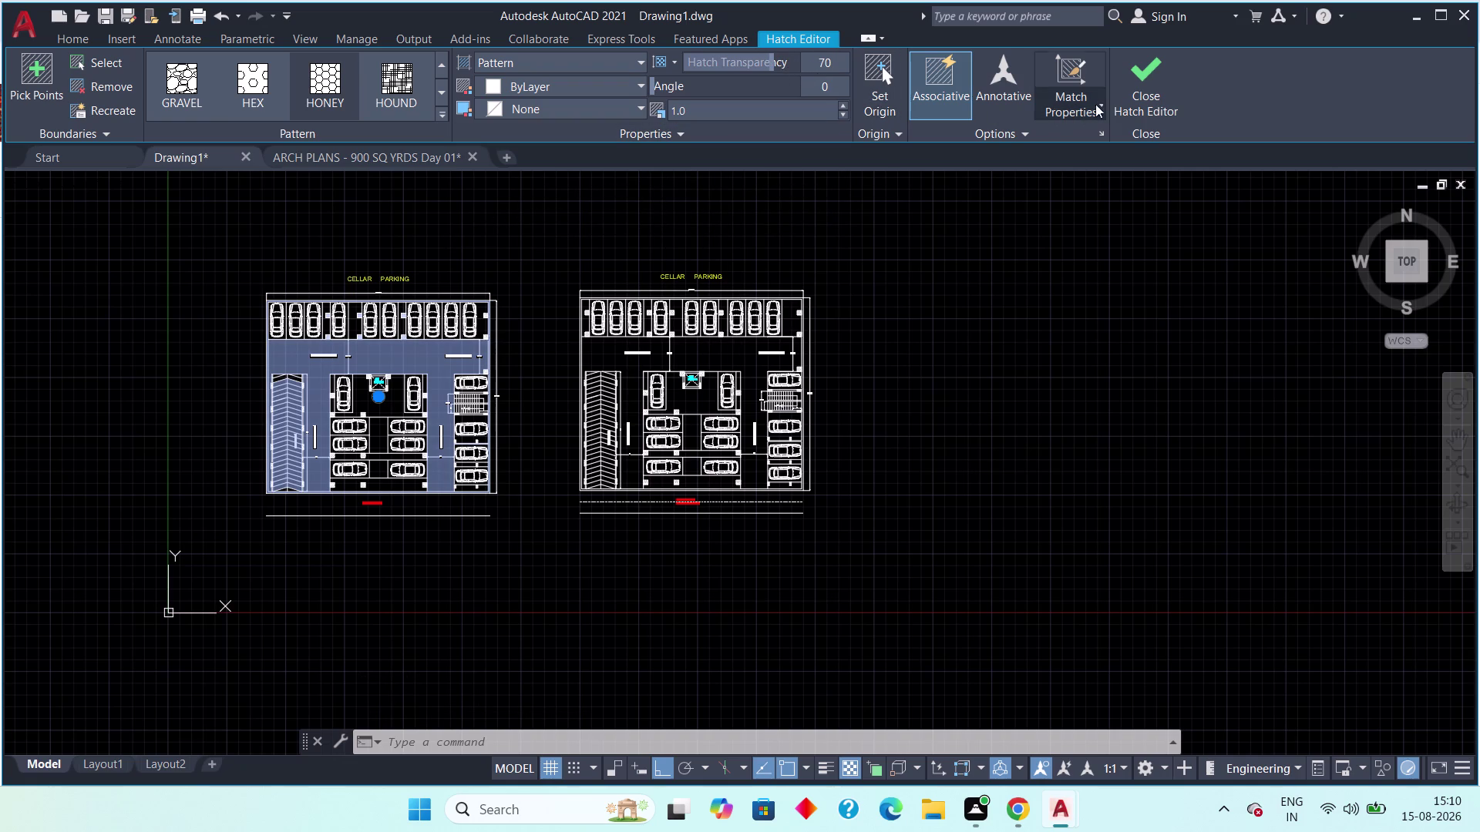
click(1130, 94)
Navigate back to both cellar plans, then select and delete the drive-way hatch.
scroll(up, 3)
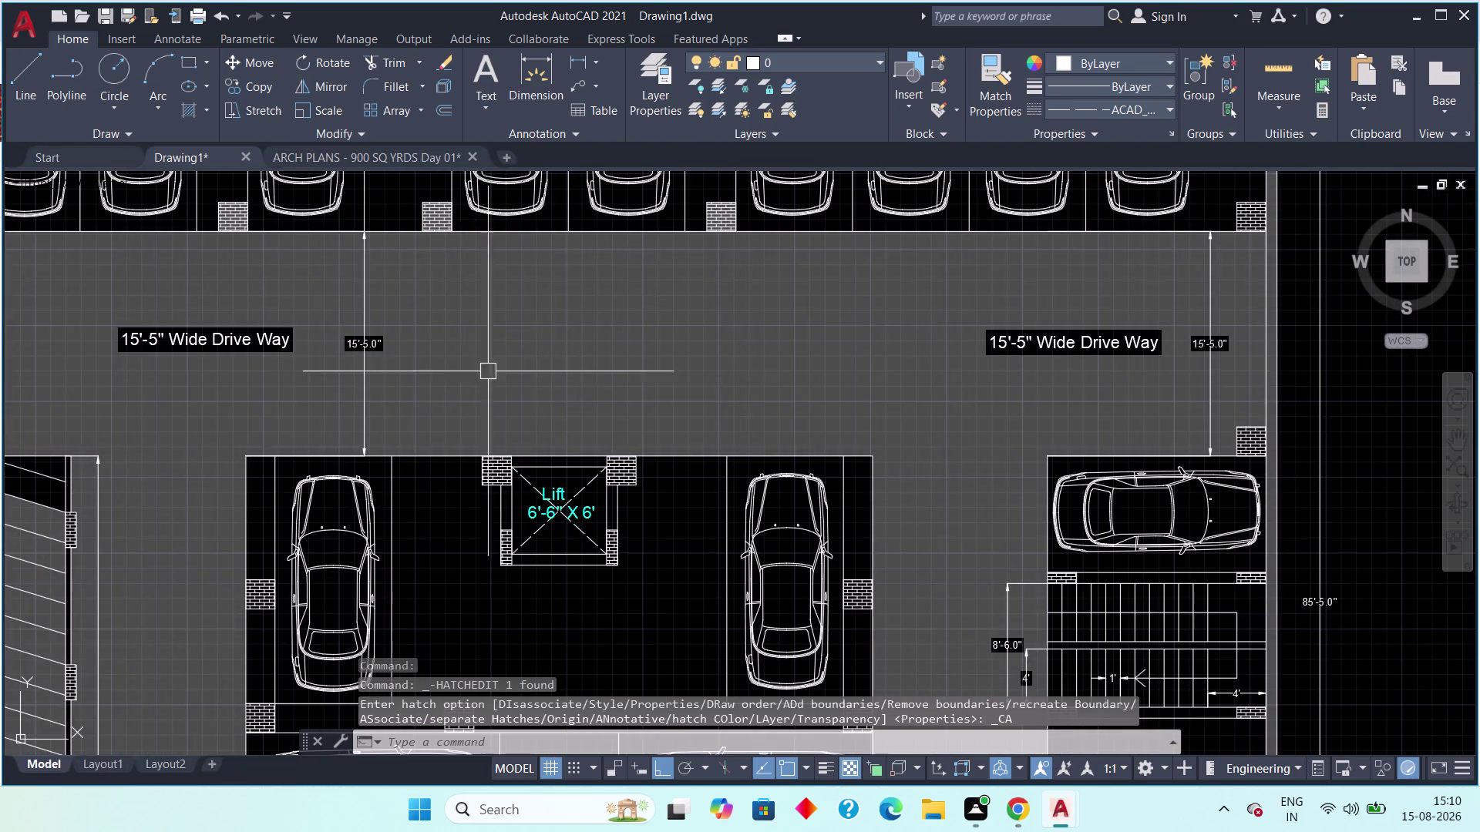
middle_drag(605, 396, 485, 340)
scroll(down, 3)
scroll(down, 3)
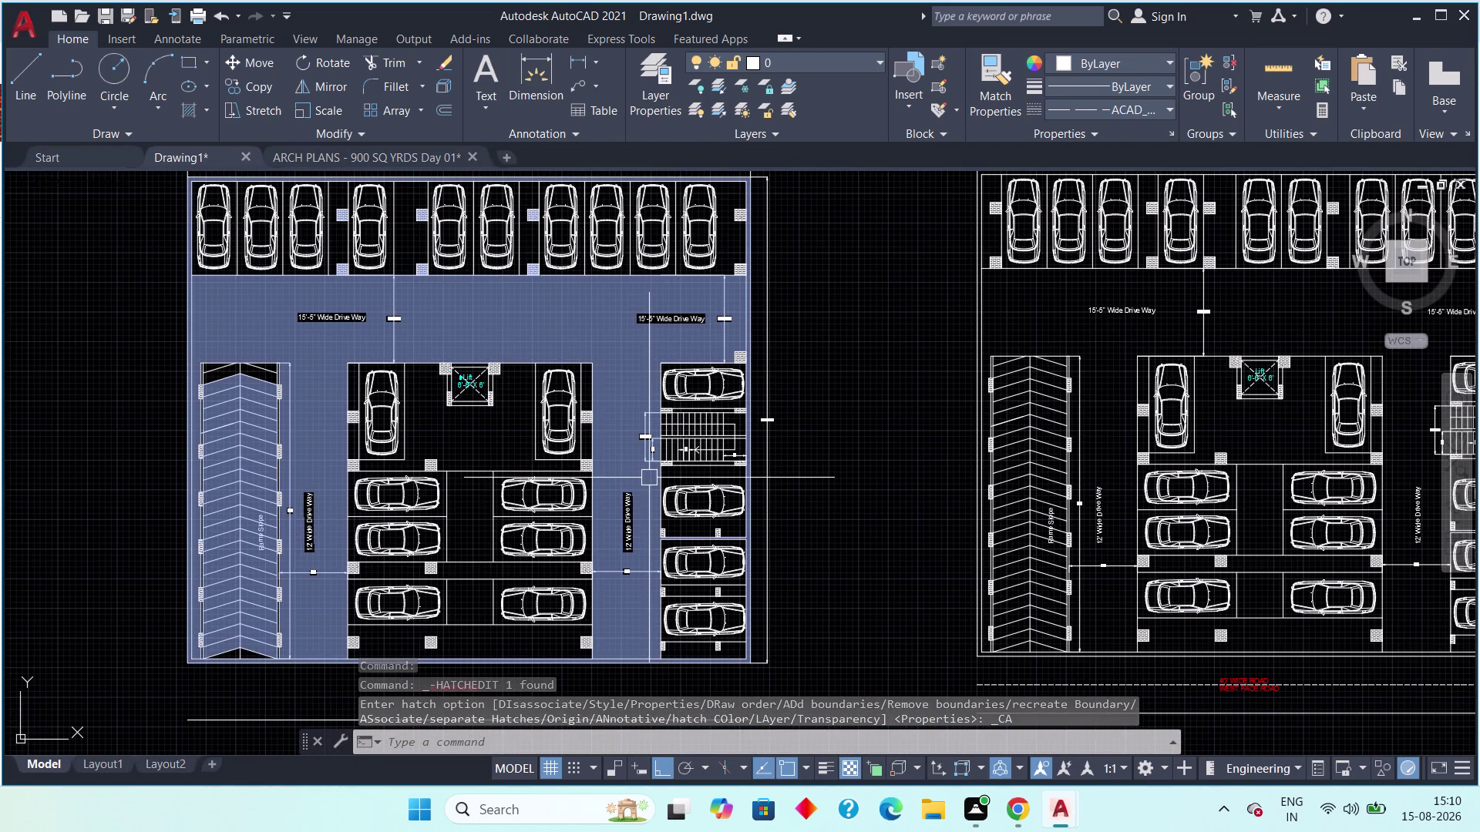
scroll(down, 3)
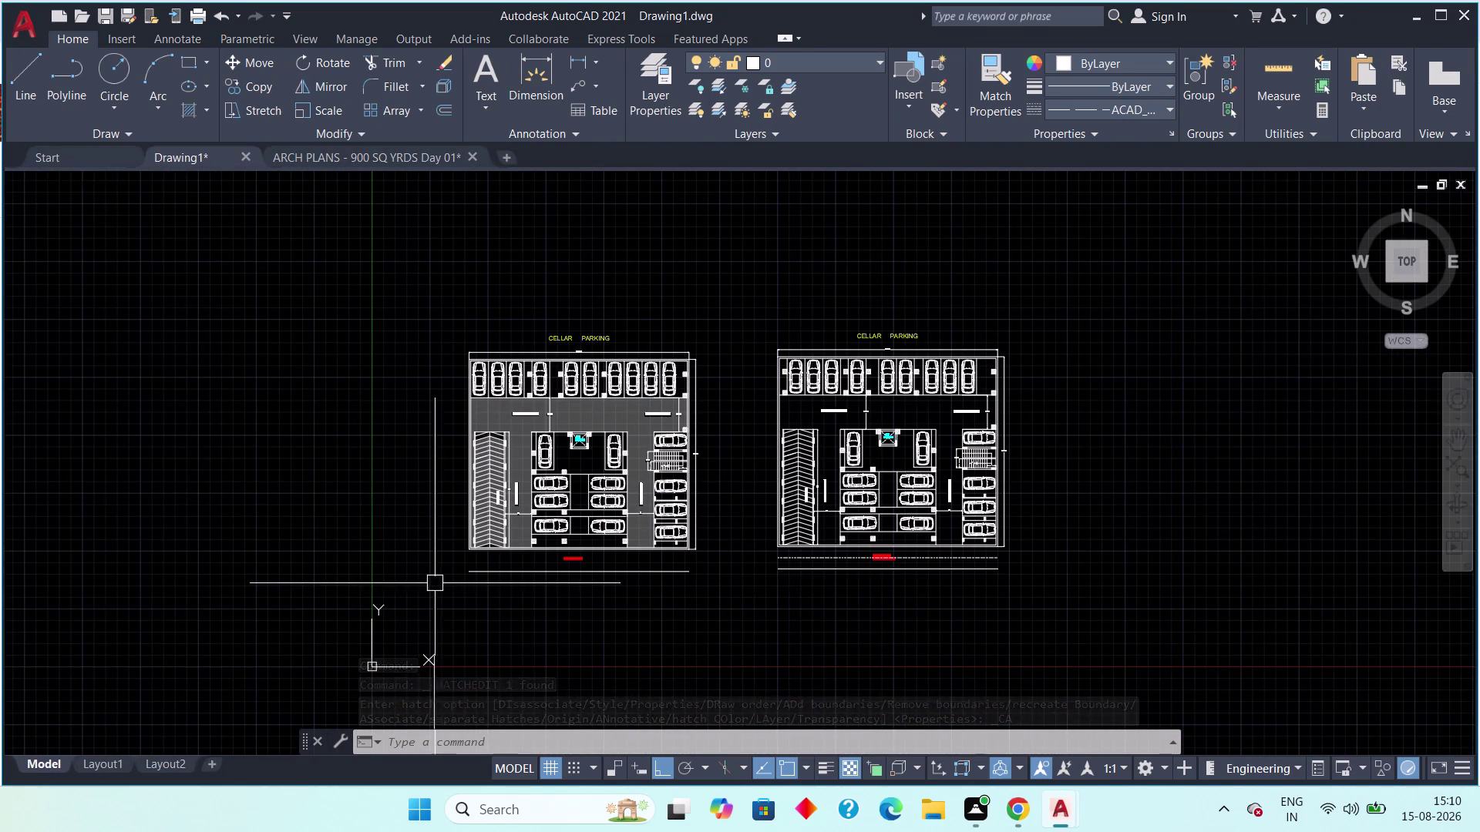
scroll(up, 3)
middle_drag(396, 495, 237, 611)
middle_drag(326, 465, 135, 610)
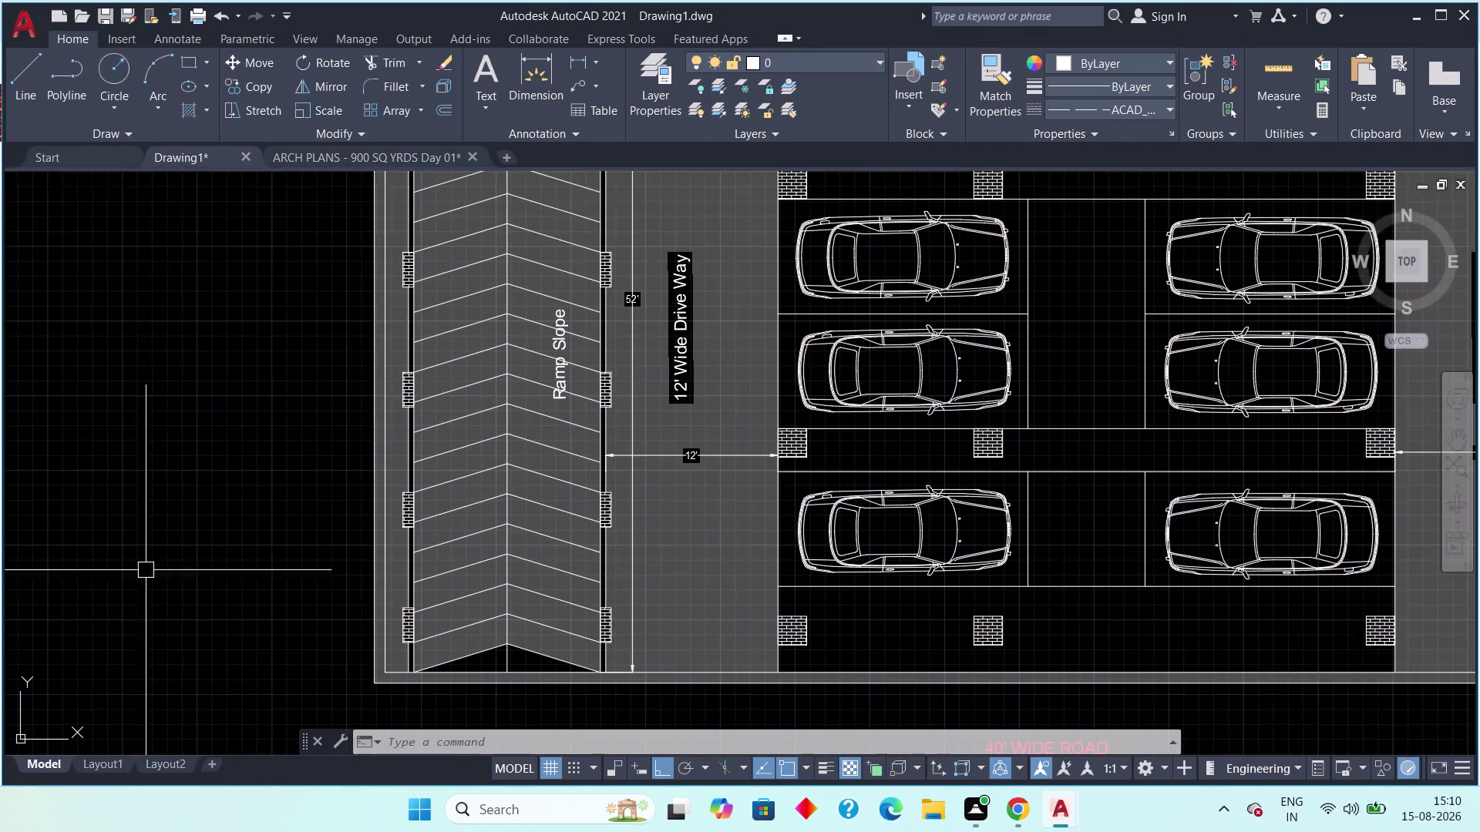
scroll(down, 3)
middle_drag(174, 453, 148, 537)
scroll(up, 3)
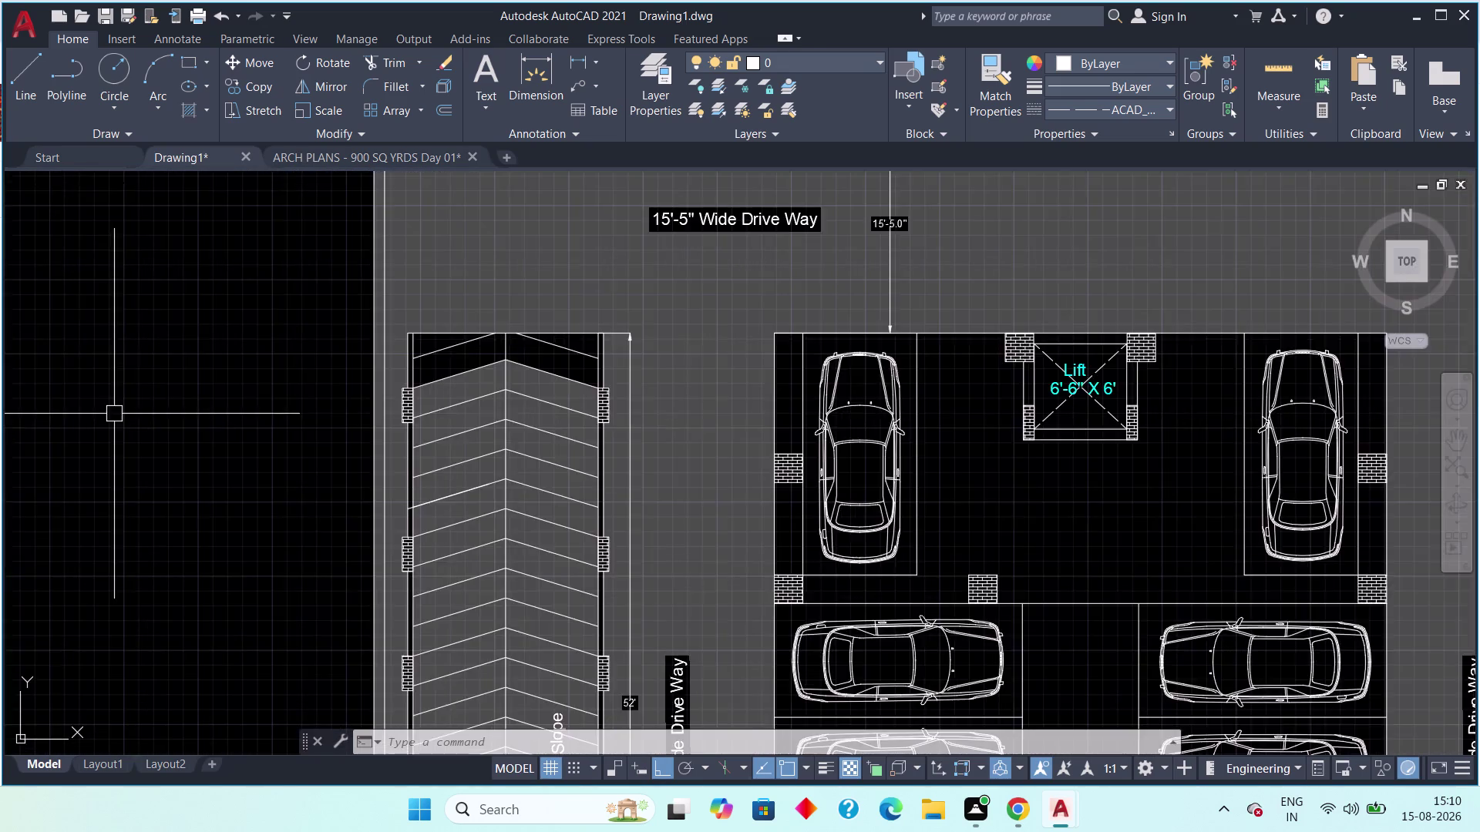
middle_drag(103, 425, 0, 482)
scroll(down, 3)
scroll(down, 3)
click(415, 398)
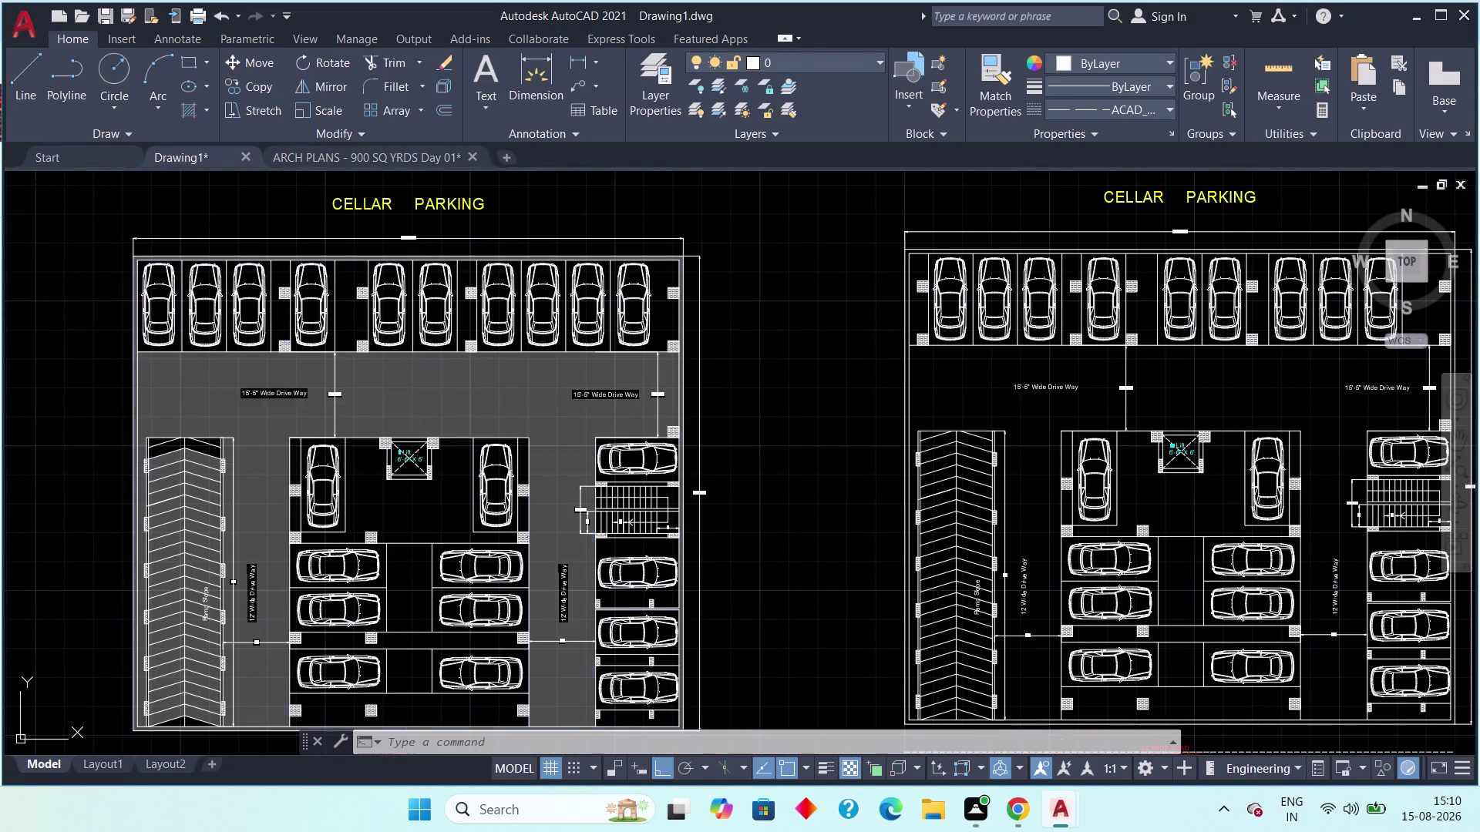
key(Delete)
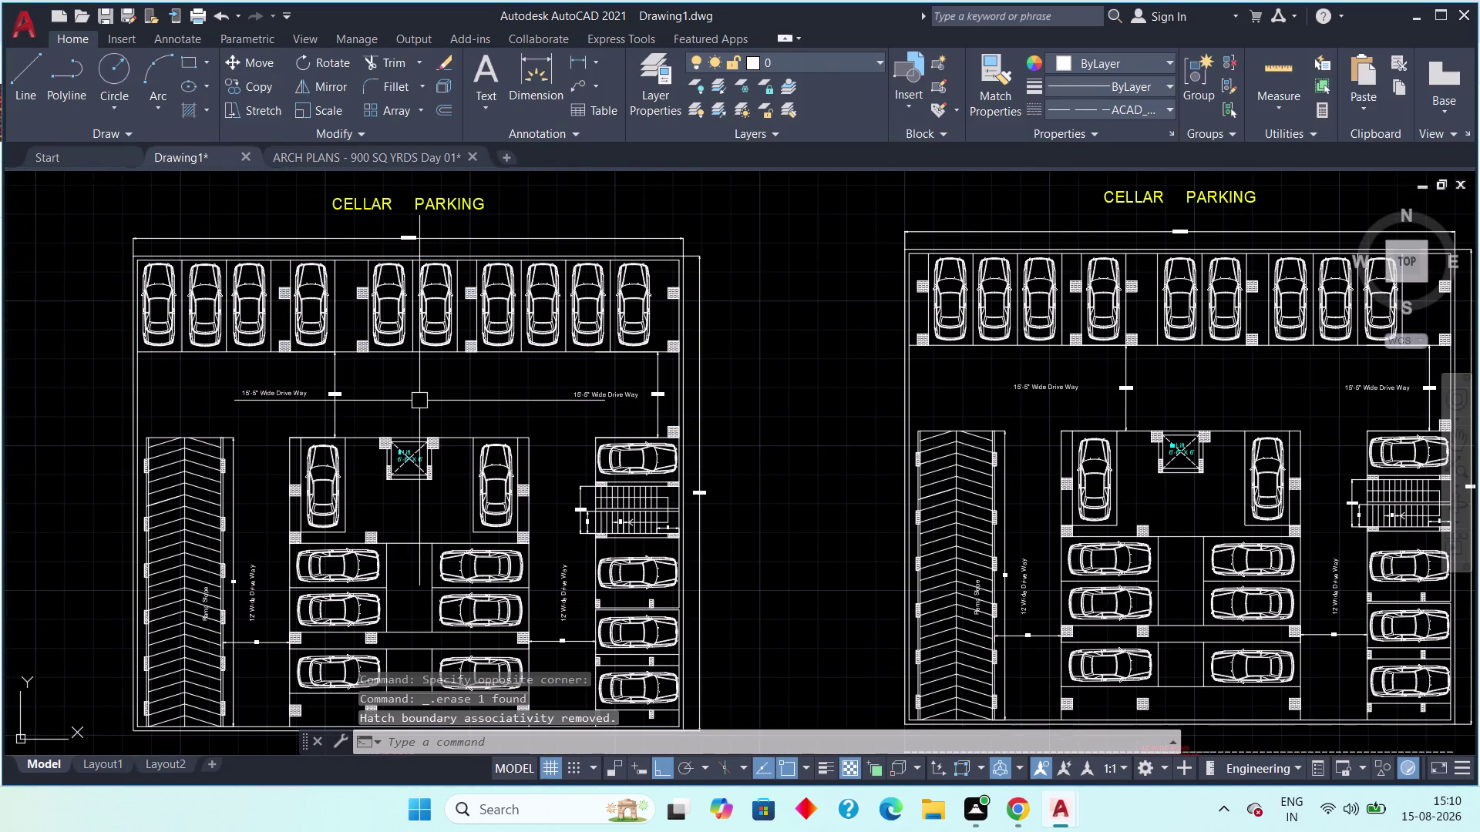
Start a new hatch with H, choose the ZIGZAG pattern, and pick the drive-way area.
text(H)
key(space)
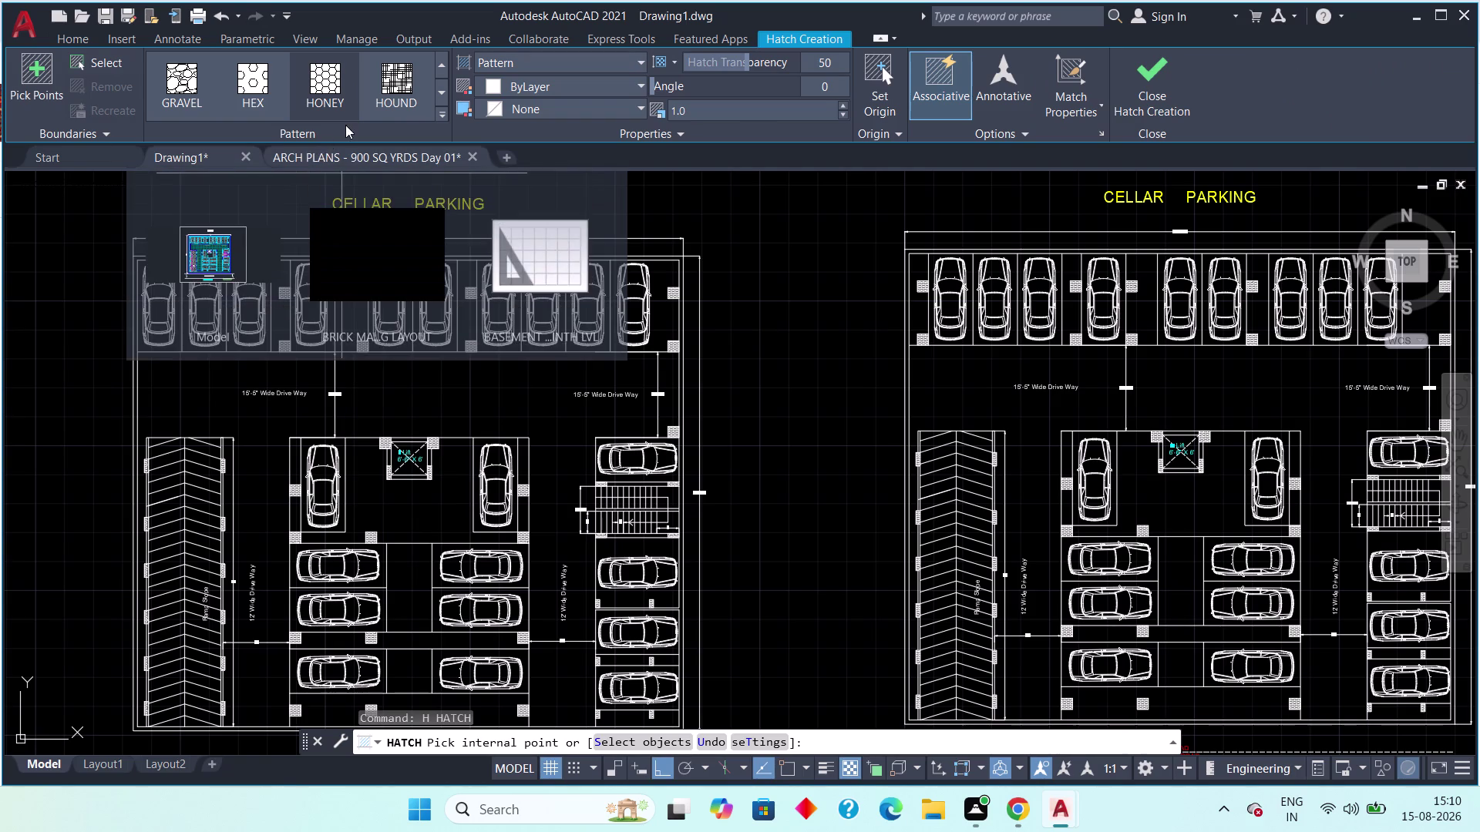
scroll(down, 3)
scroll(down, 3)
scroll(up, 3)
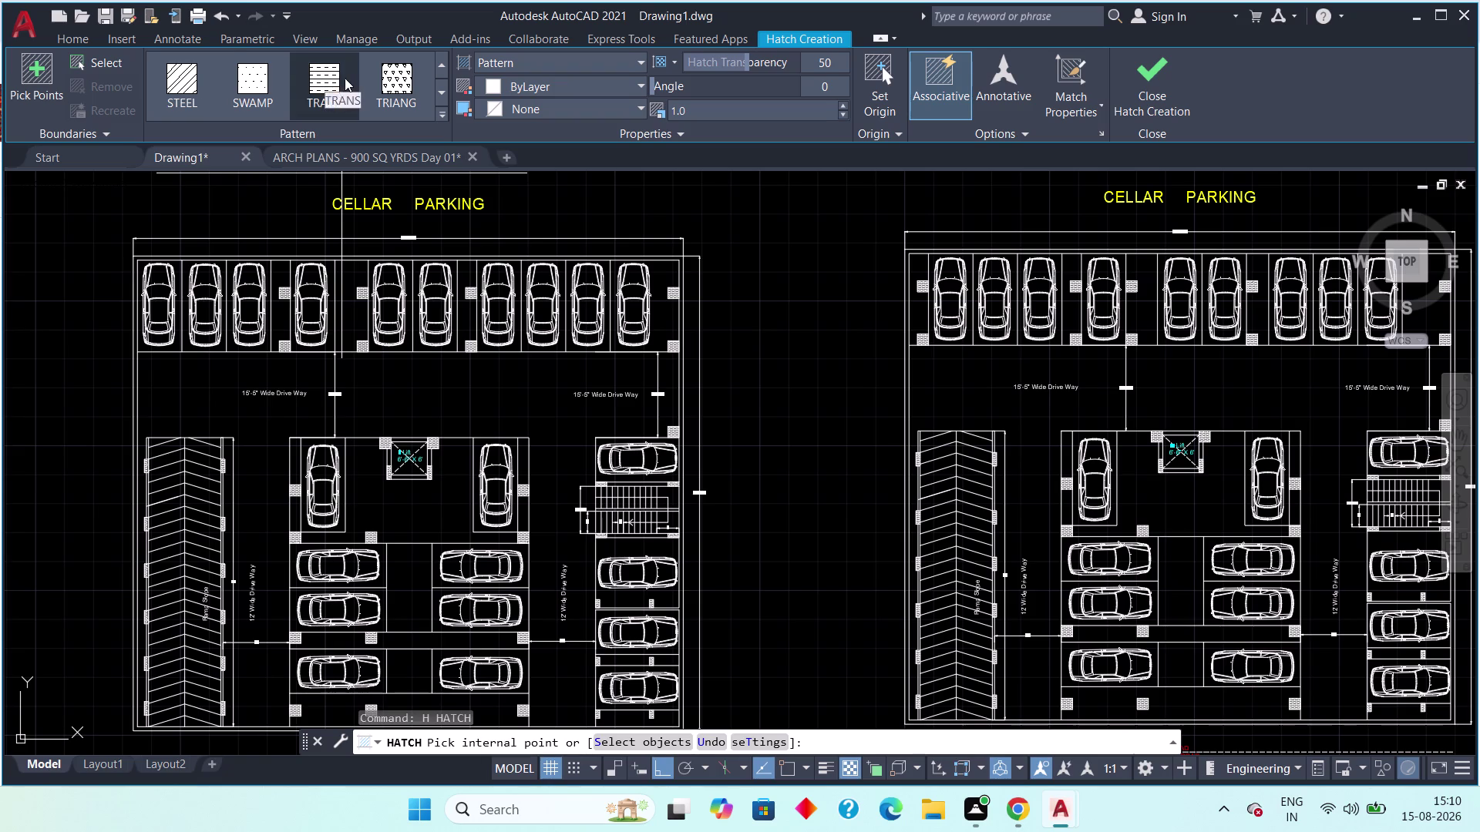
scroll(down, 3)
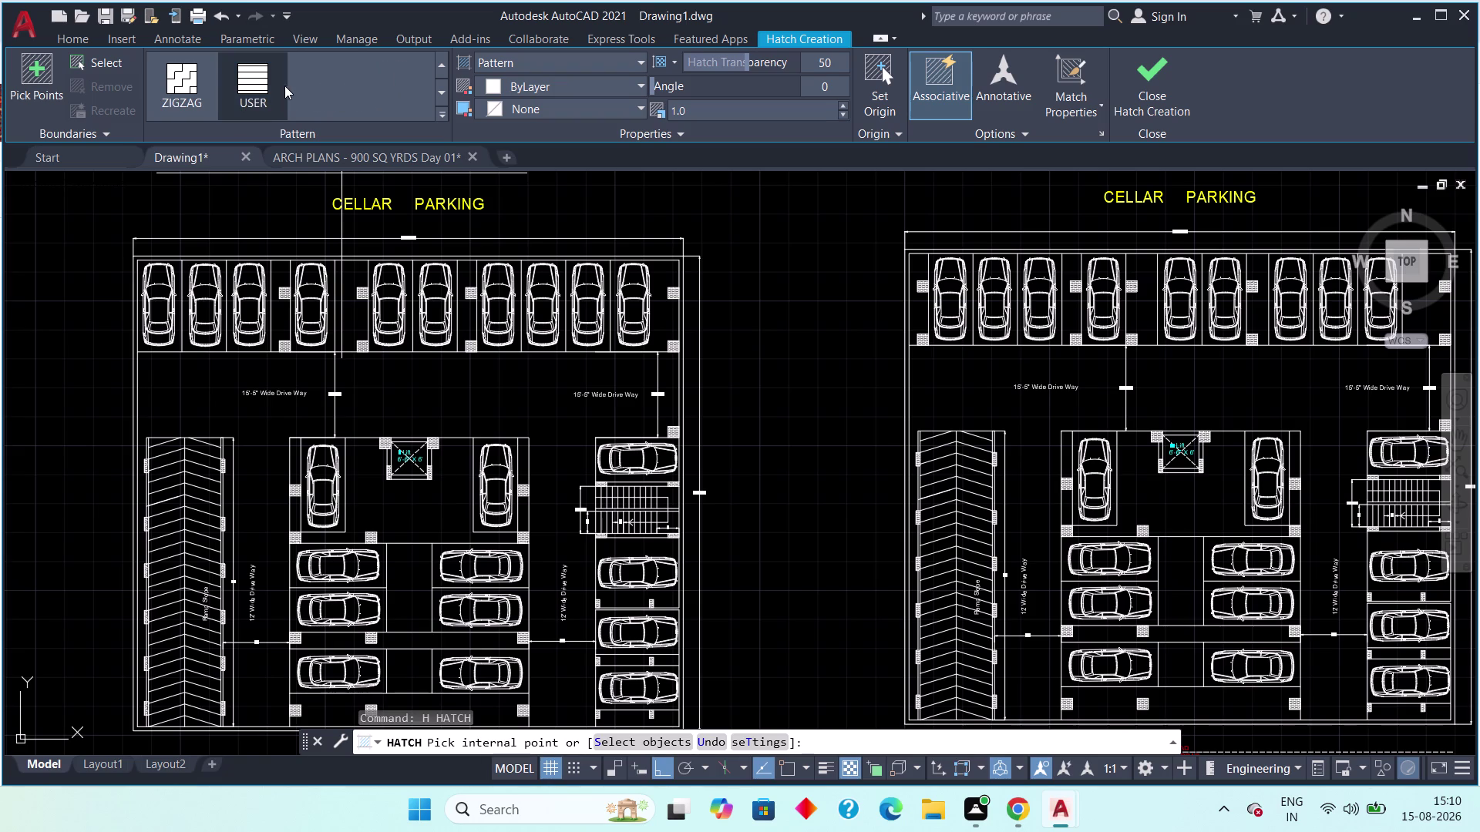
click(193, 89)
click(262, 399)
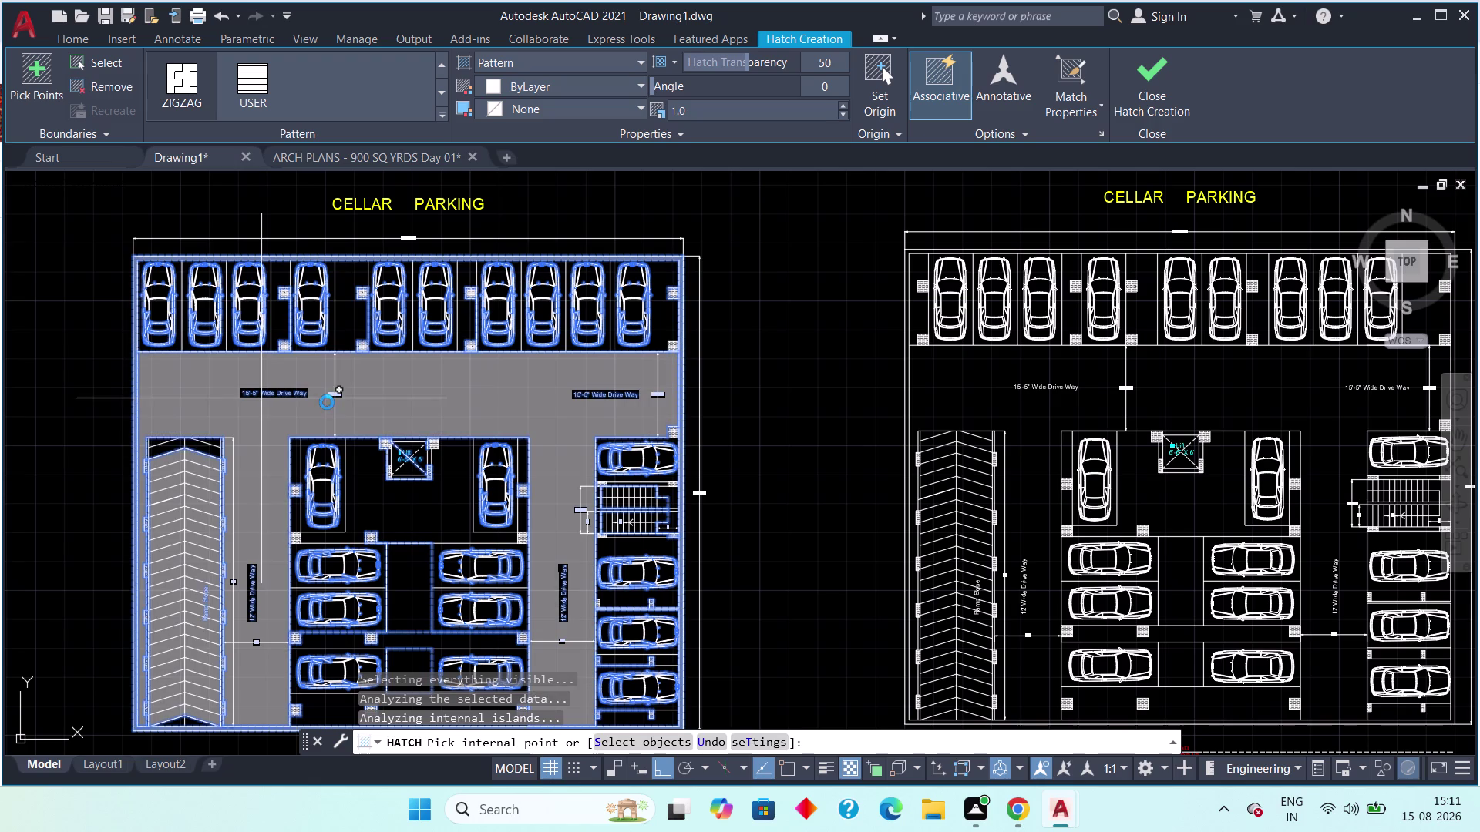
scroll(up, 3)
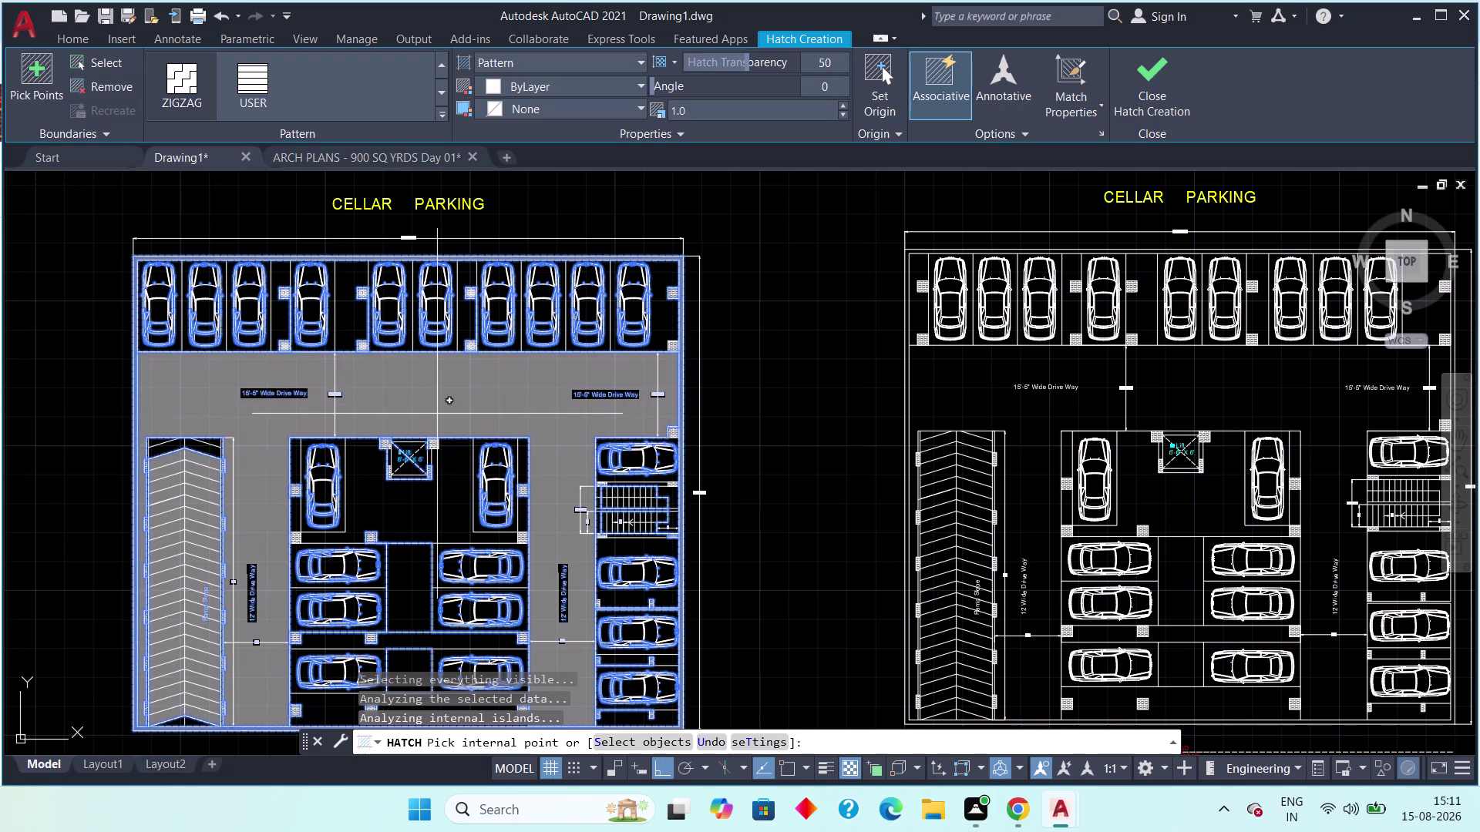
scroll(up, 3)
middle_drag(437, 407, 463, 374)
scroll(up, 3)
scroll(up, 3)
scroll(up, 3)
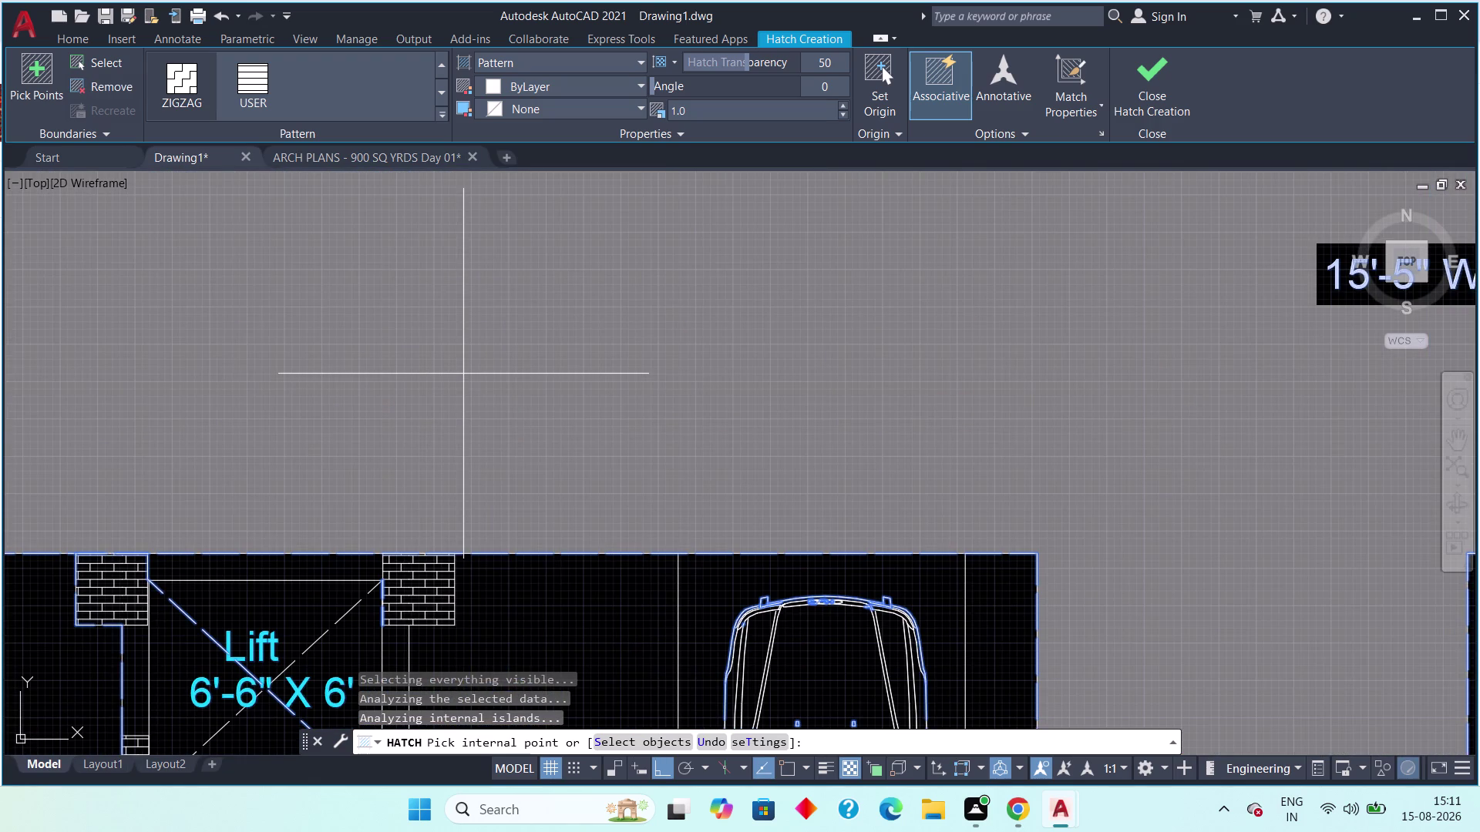
scroll(down, 3)
scroll(down, 3)
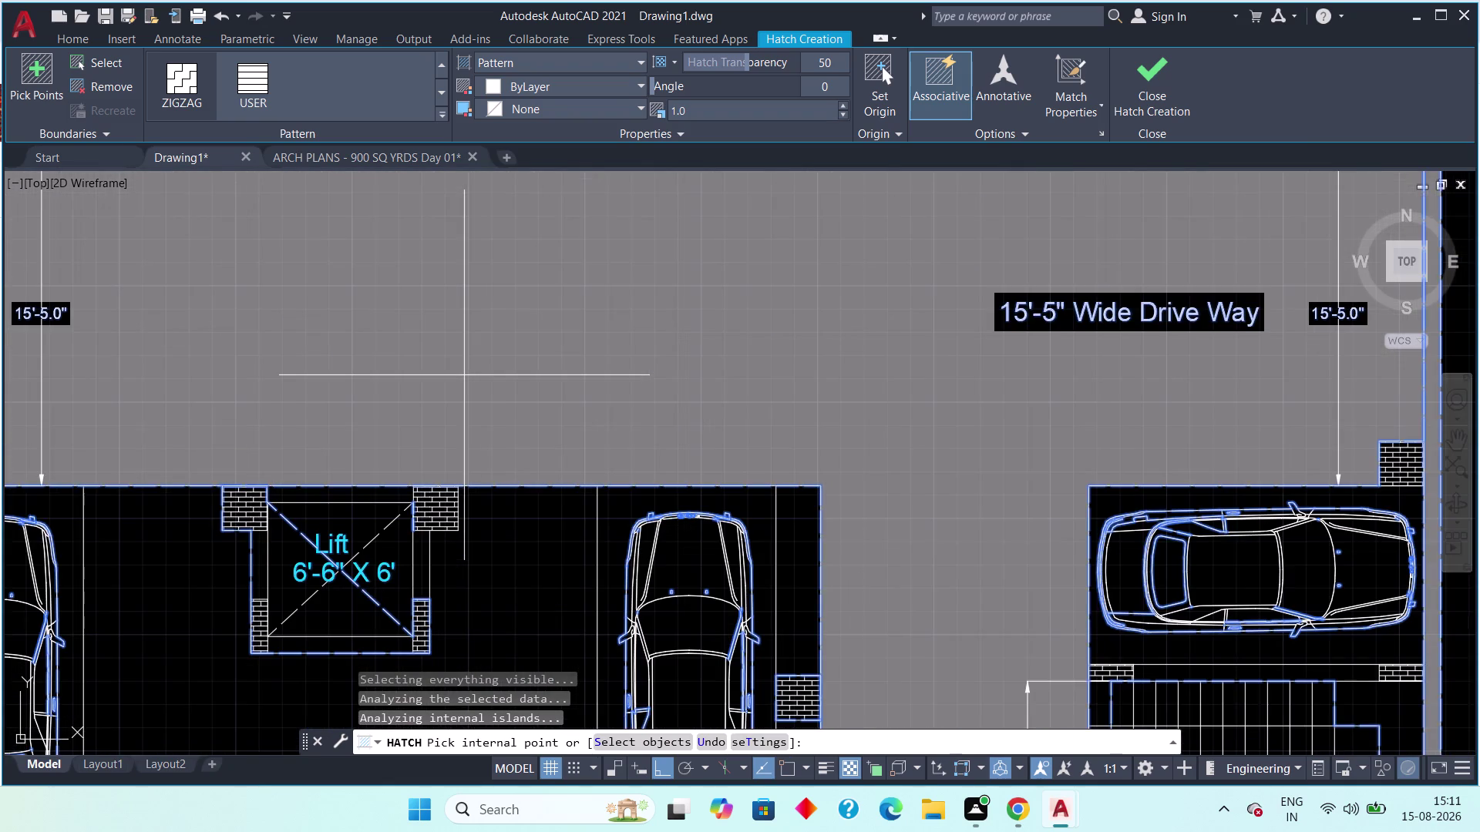
middle_drag(464, 376, 527, 417)
scroll(down, 3)
scroll(up, 3)
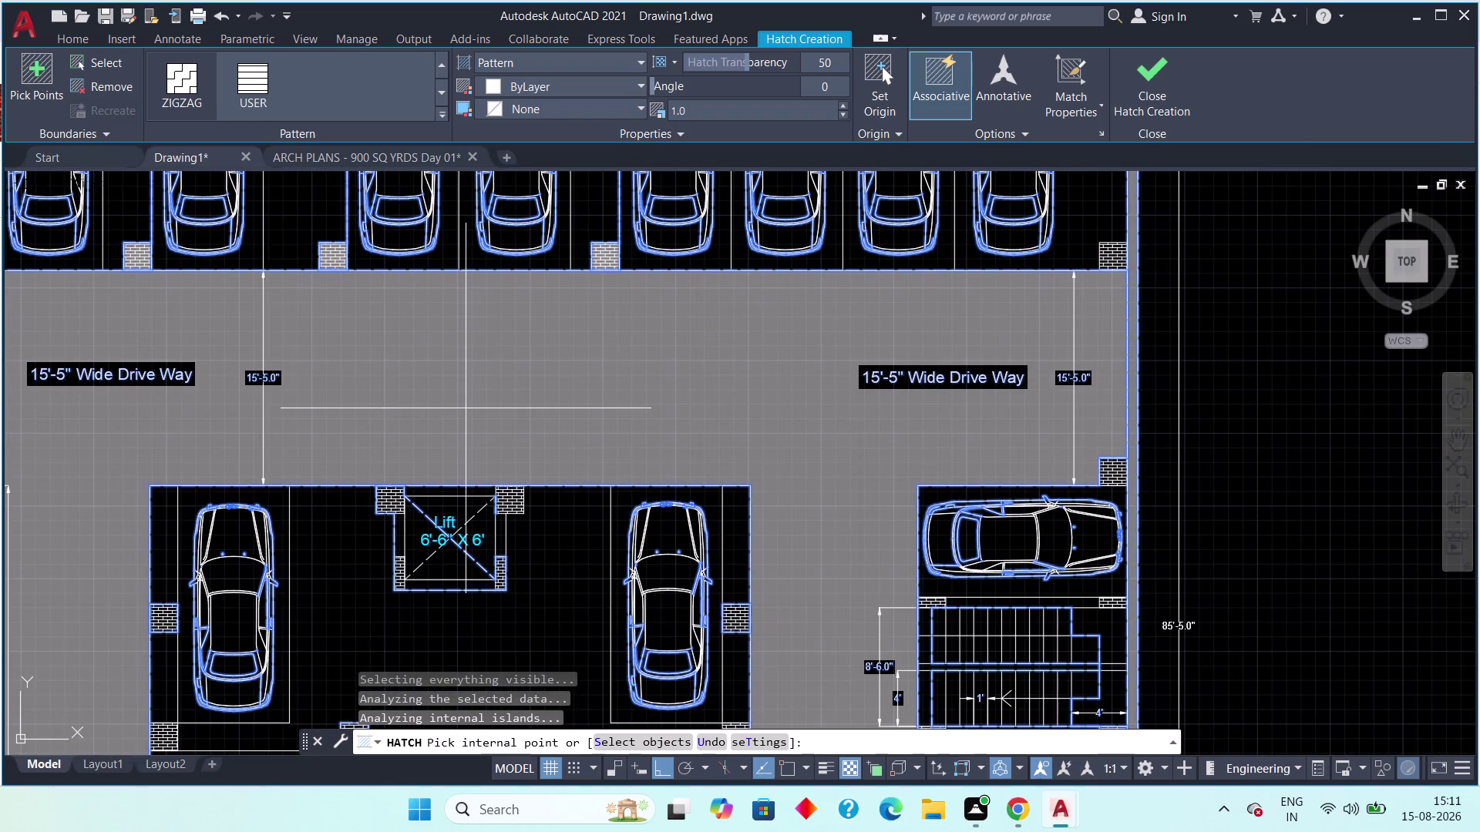
scroll(up, 3)
scroll(up, 3)
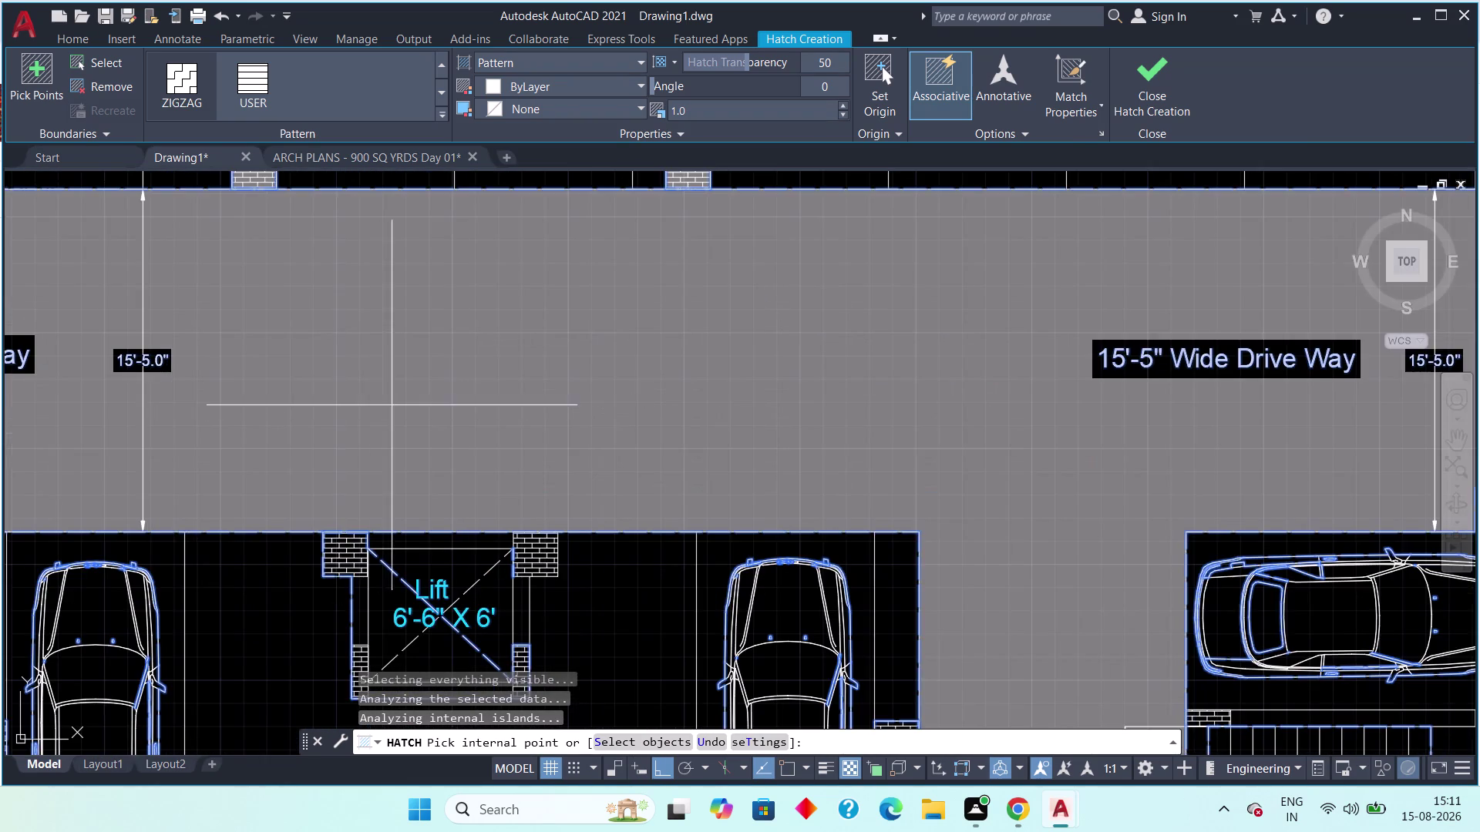
scroll(up, 3)
scroll(up, 3)
scroll(down, 3)
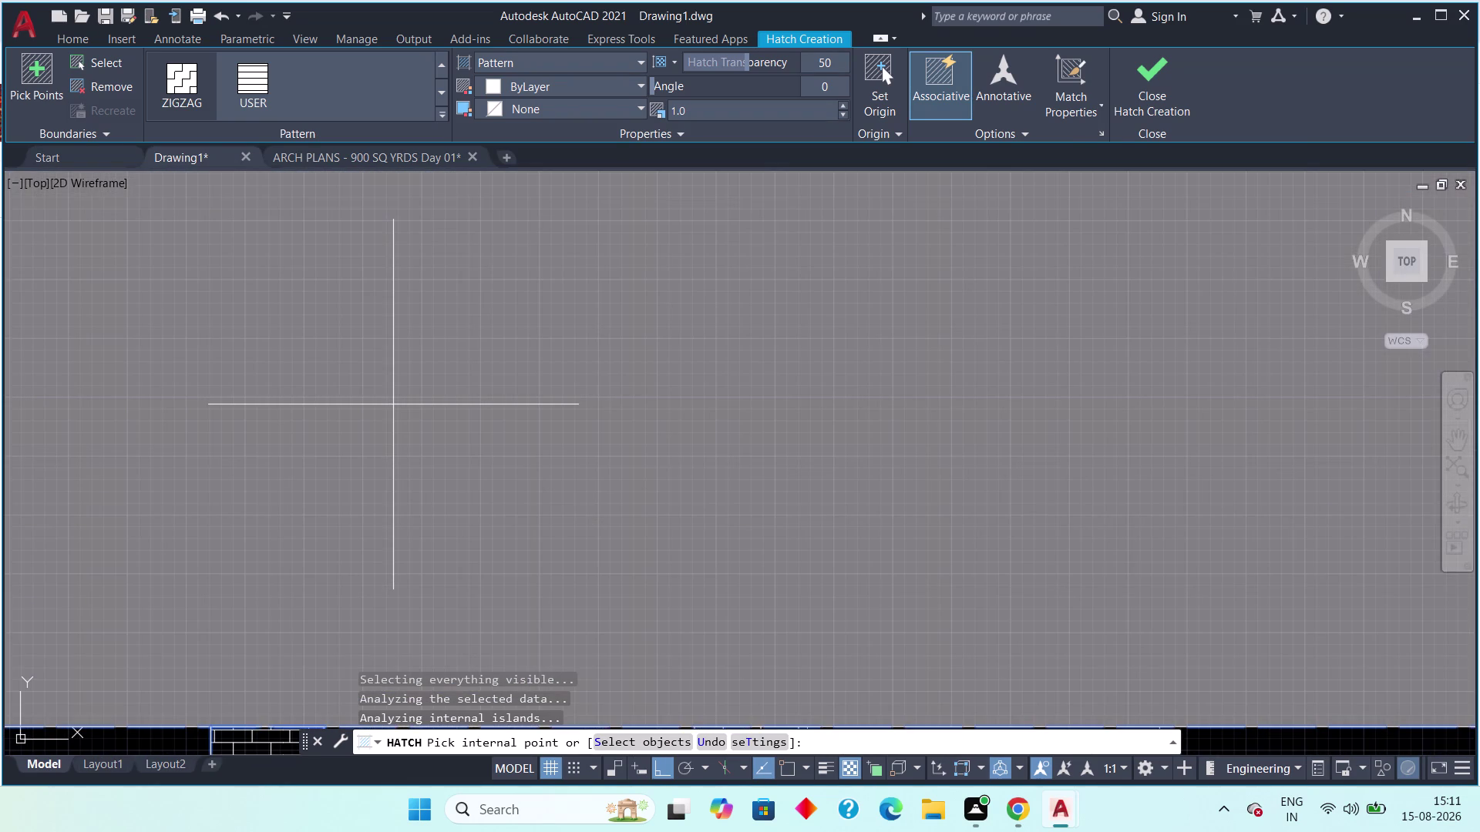
scroll(down, 3)
scroll(down, 3)
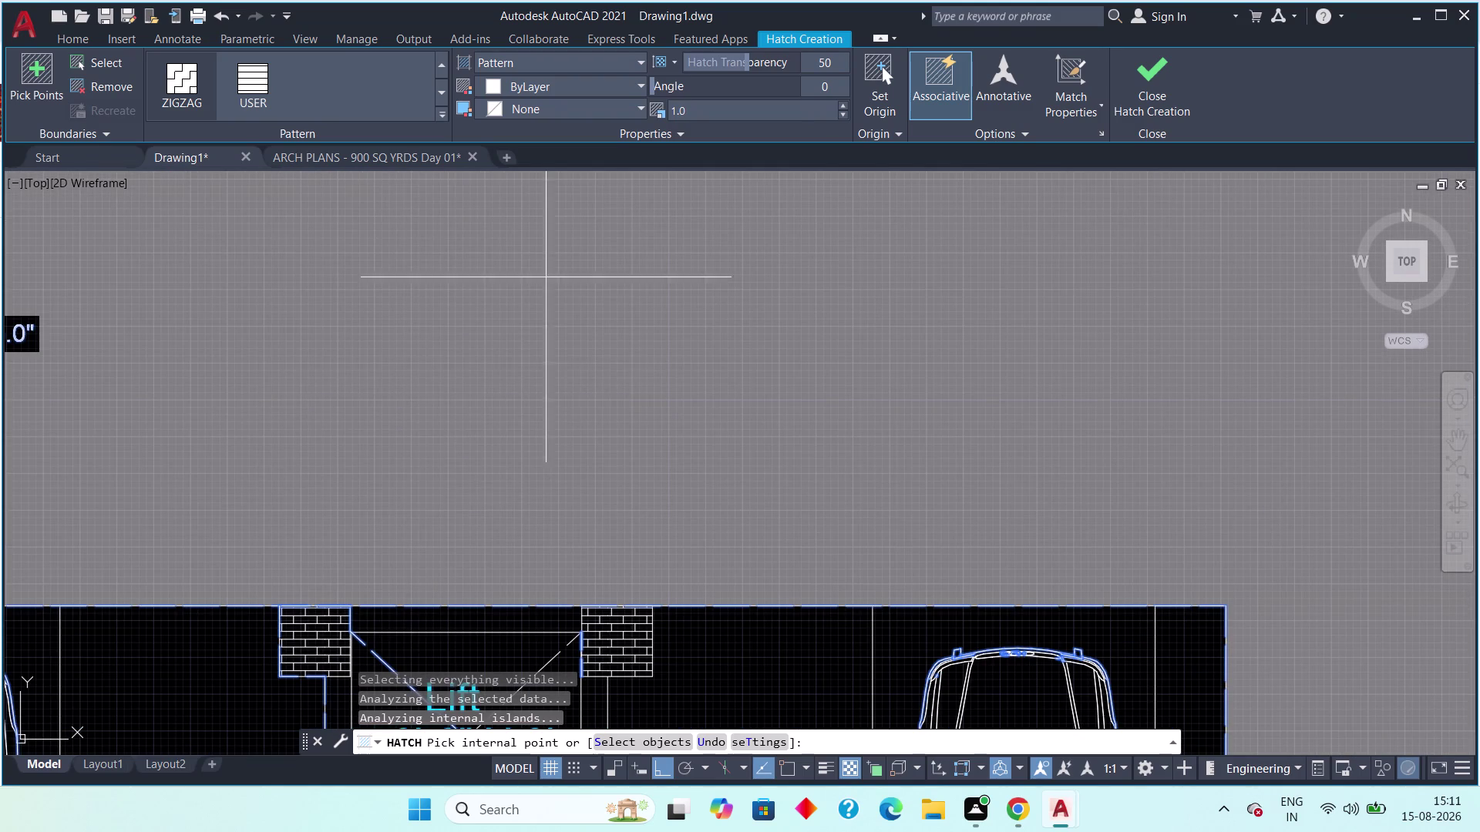
scroll(down, 3)
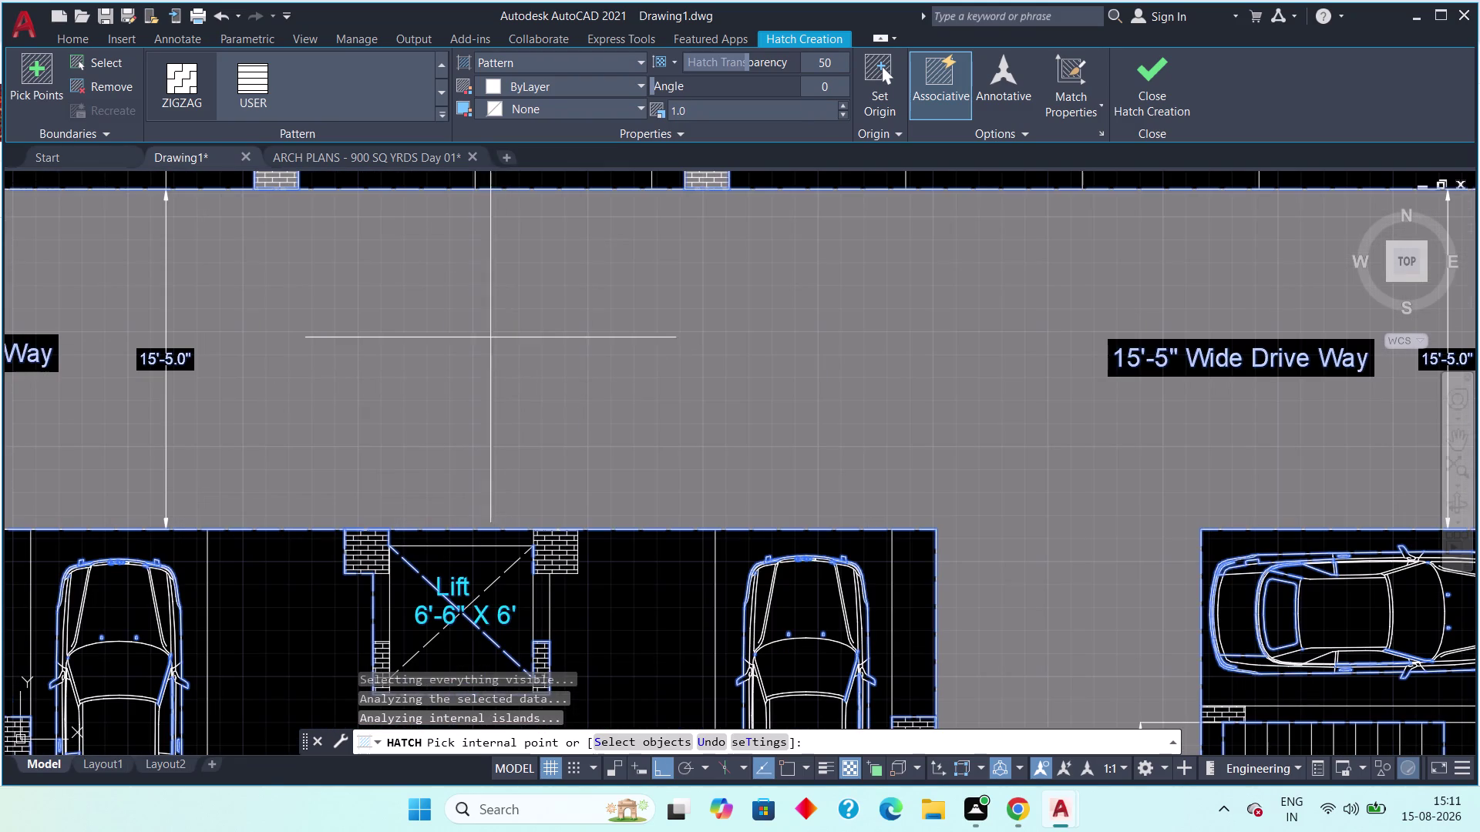
Set the ZIGZAG hatch transparency to 74 and close hatch creation.
drag(742, 61, 705, 62)
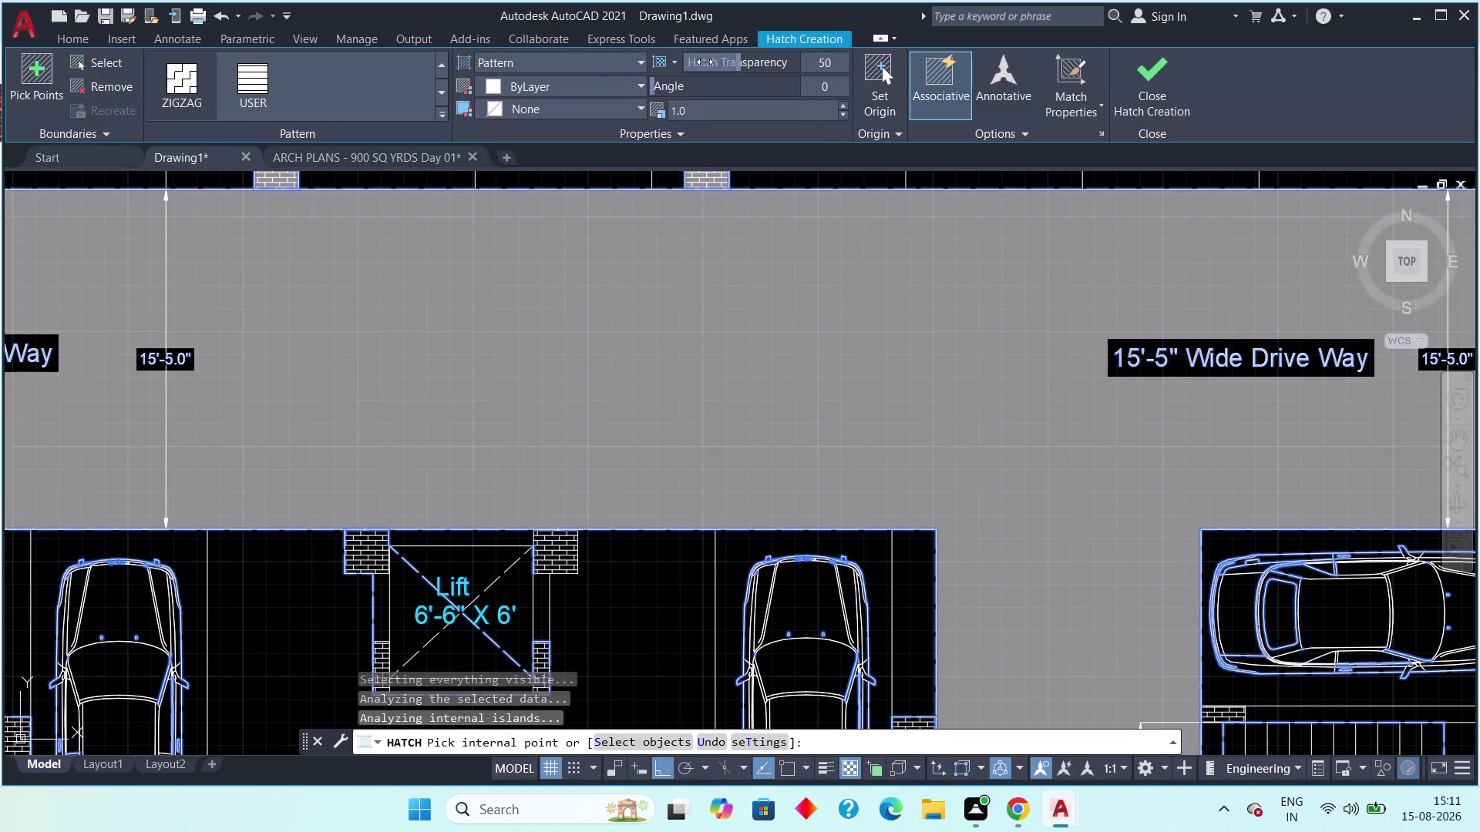
drag(705, 62, 781, 64)
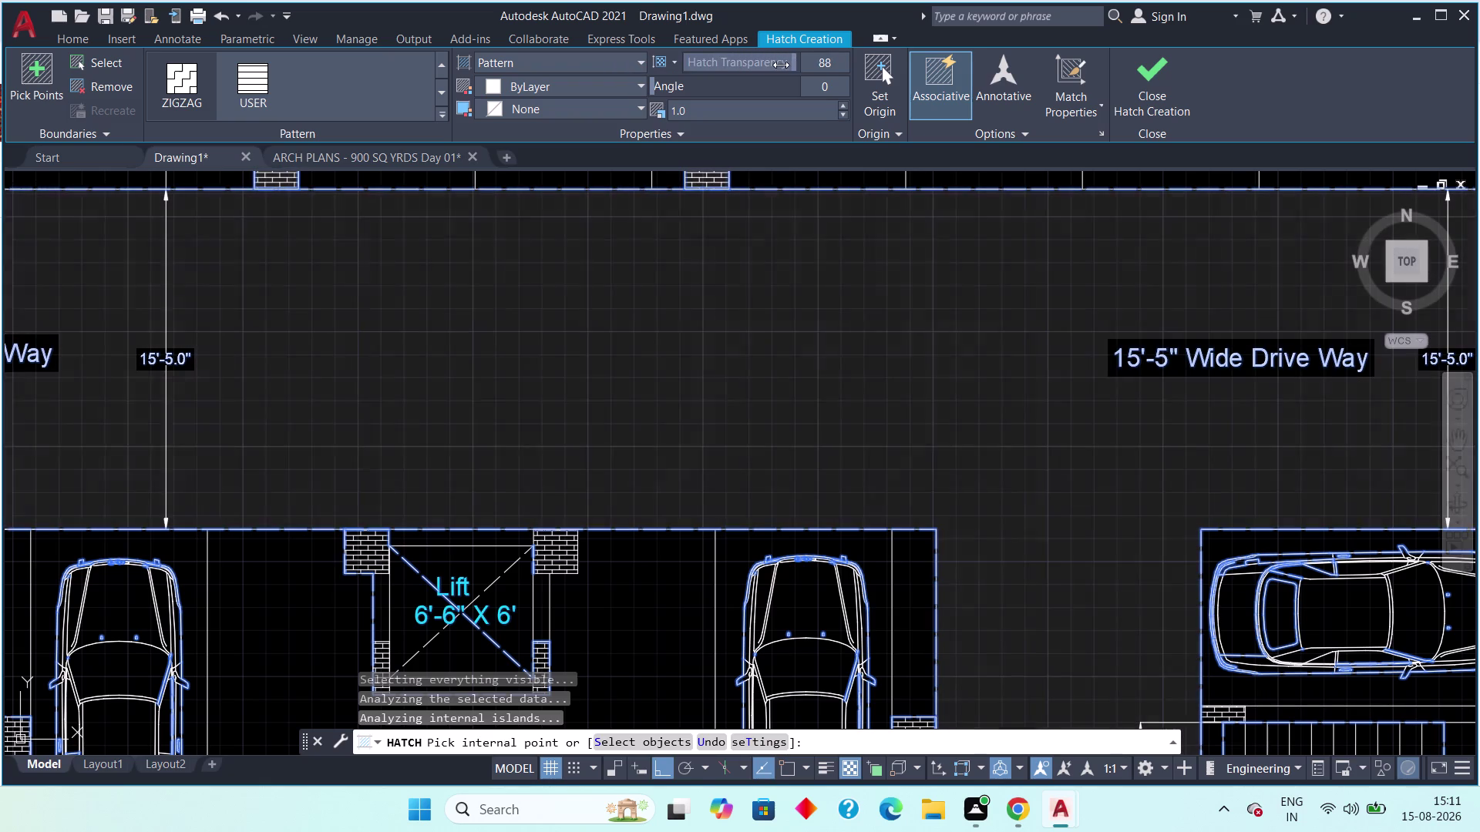
drag(781, 64, 777, 67)
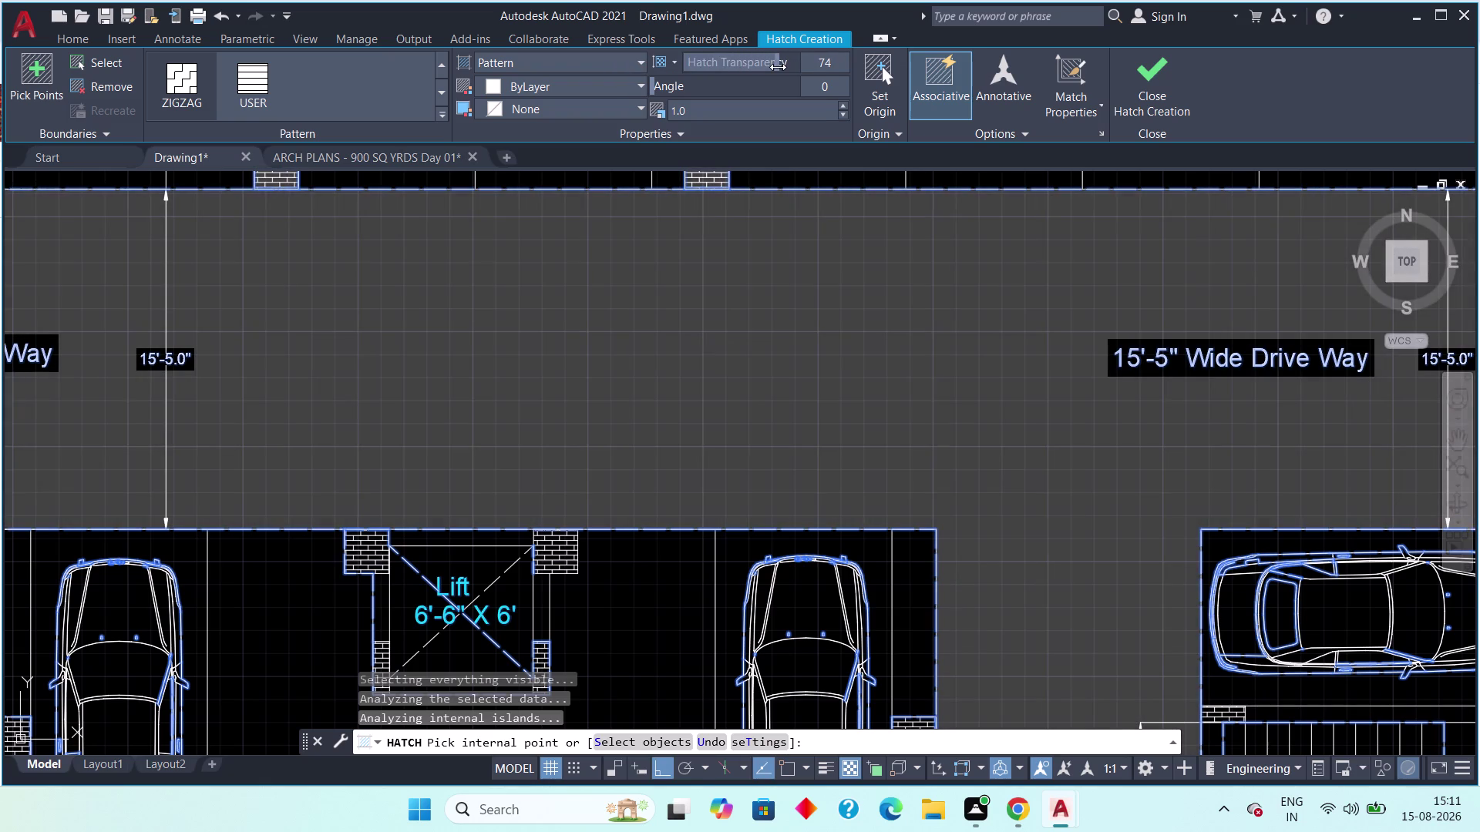
drag(778, 67, 762, 69)
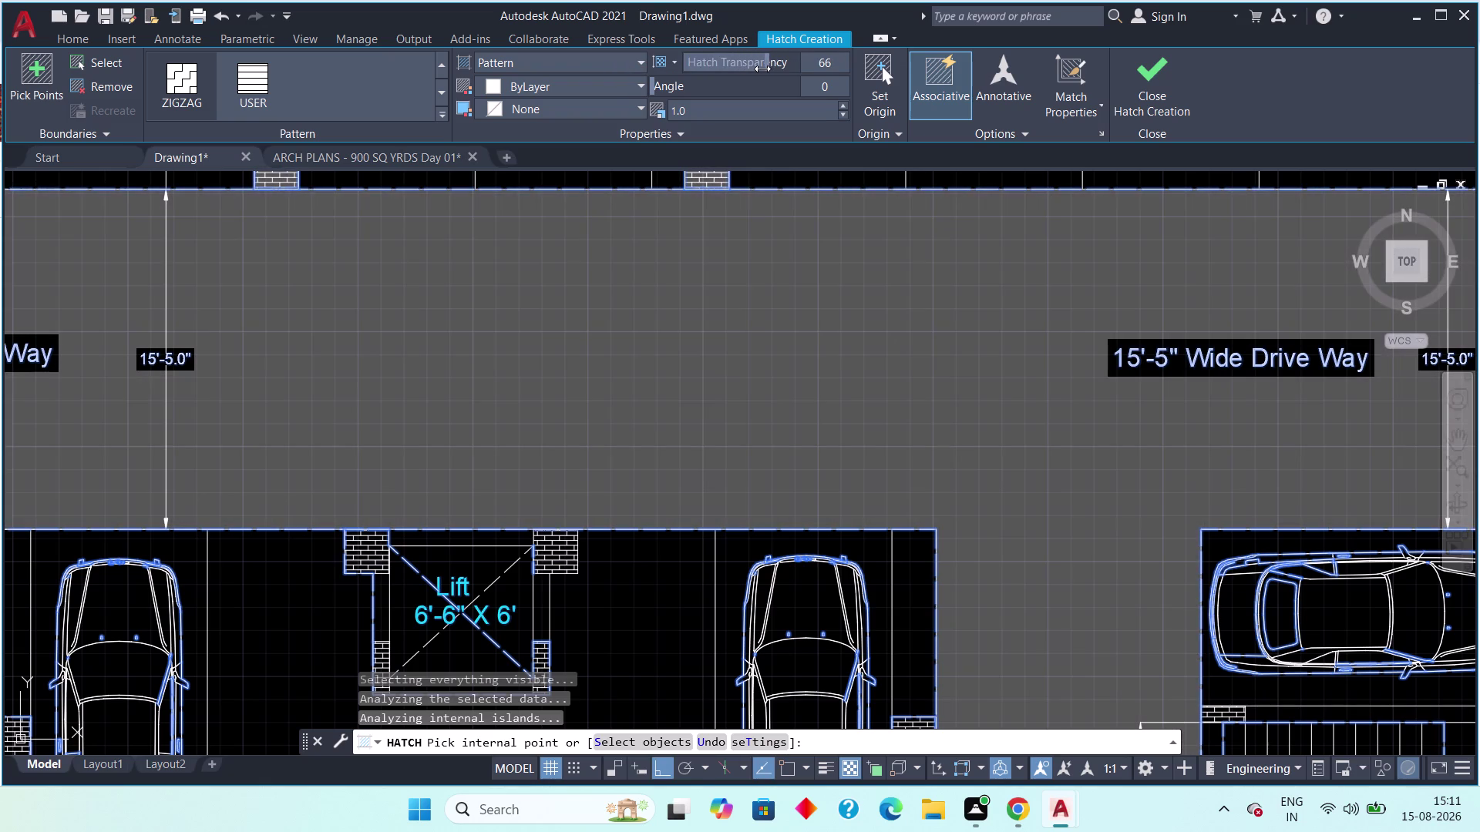
drag(762, 69, 772, 69)
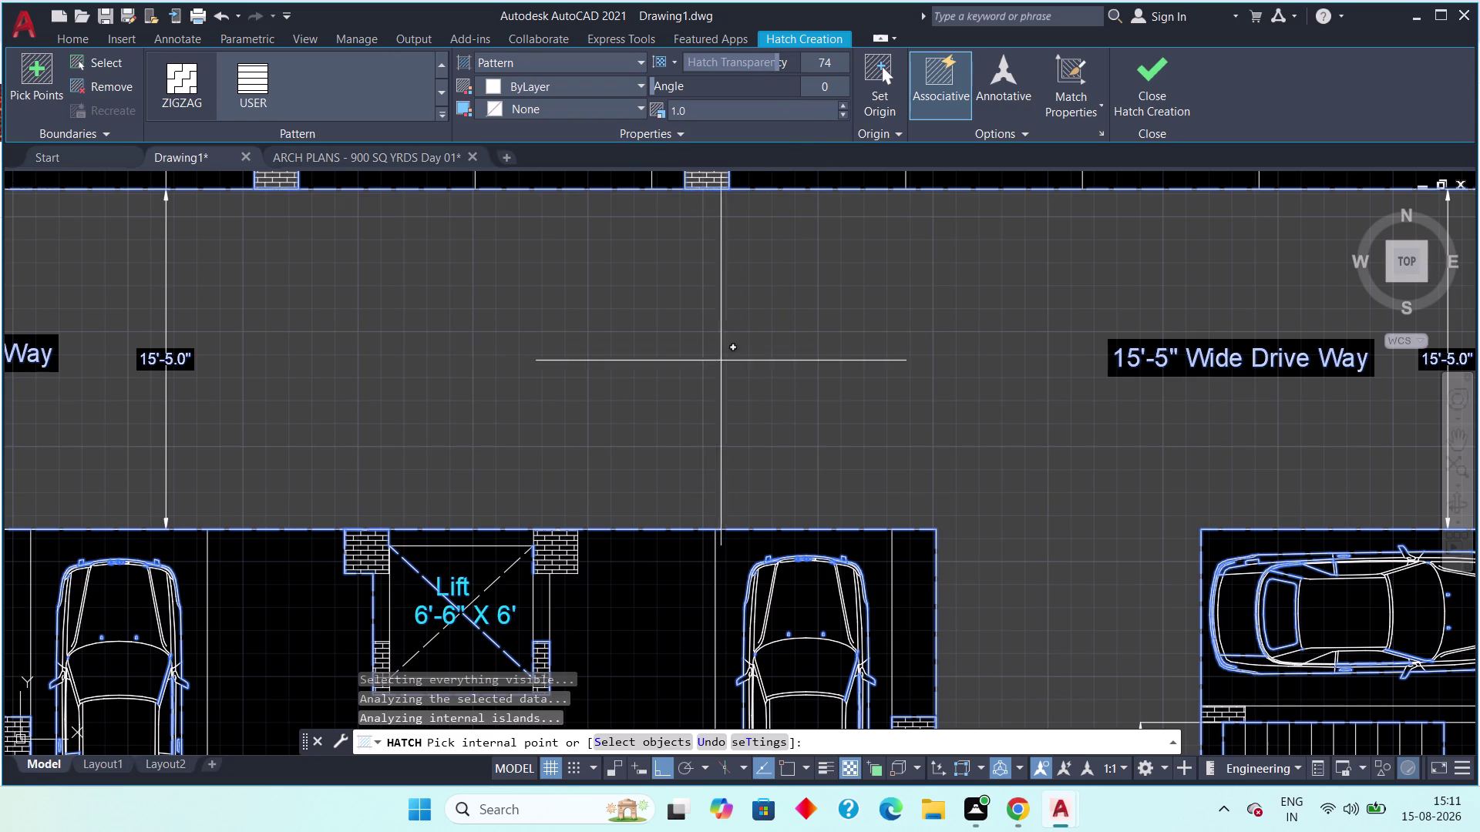
click(1144, 86)
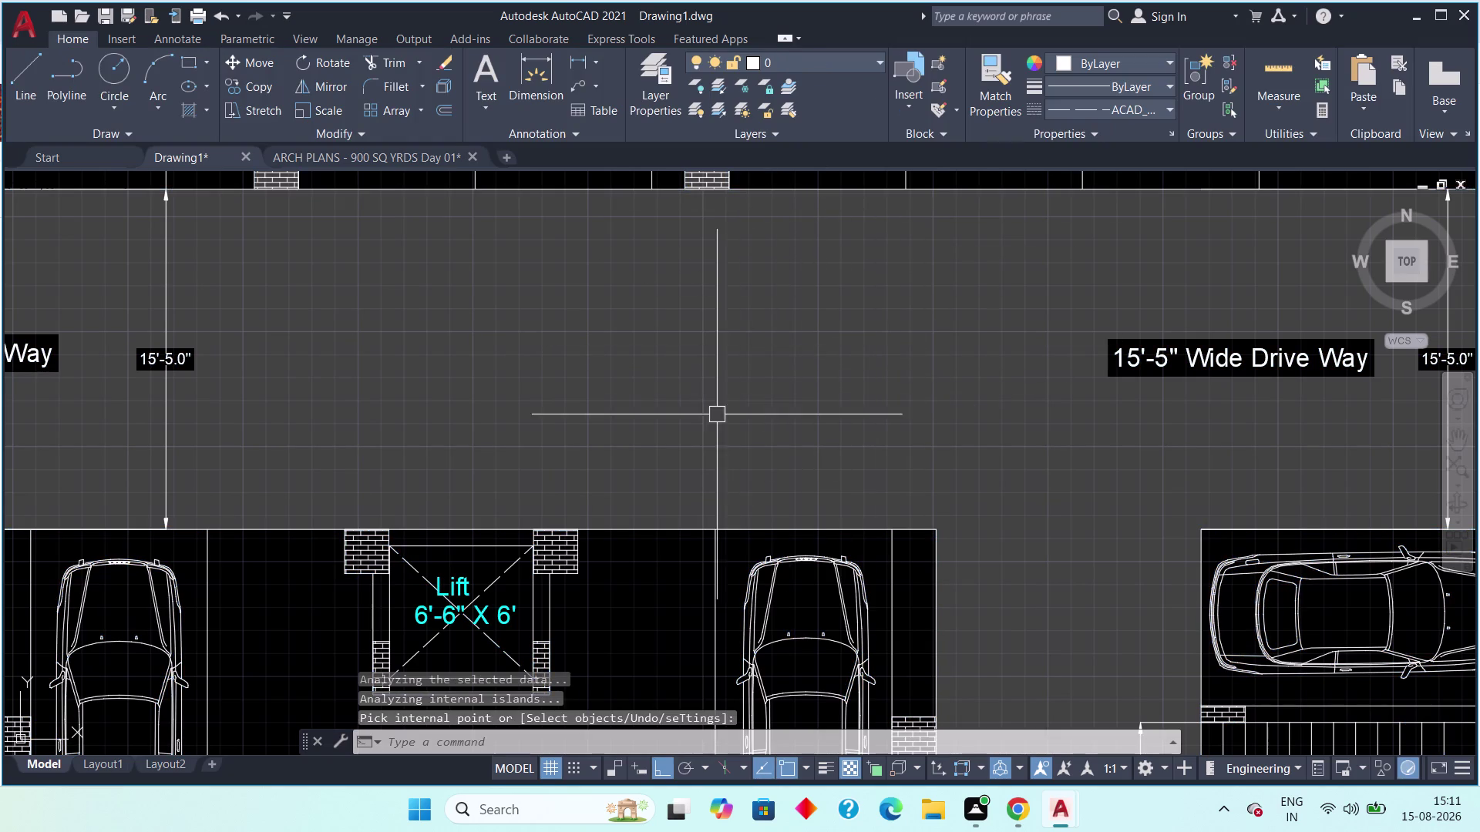
scroll(up, 3)
scroll(up, 3)
scroll(up, 3)
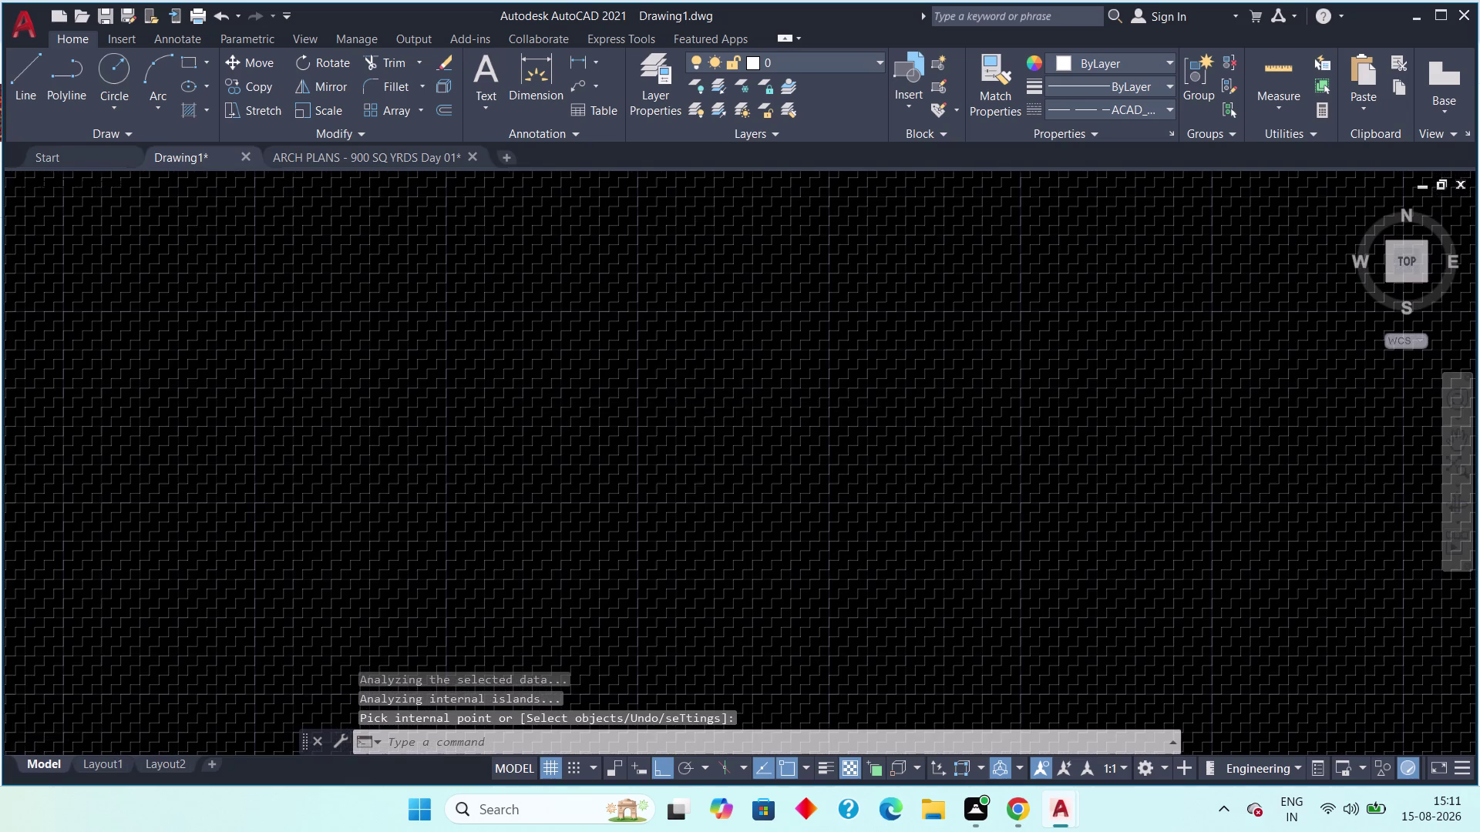
scroll(up, 3)
scroll(down, 3)
scroll(down, 3)
scroll(down, 3)
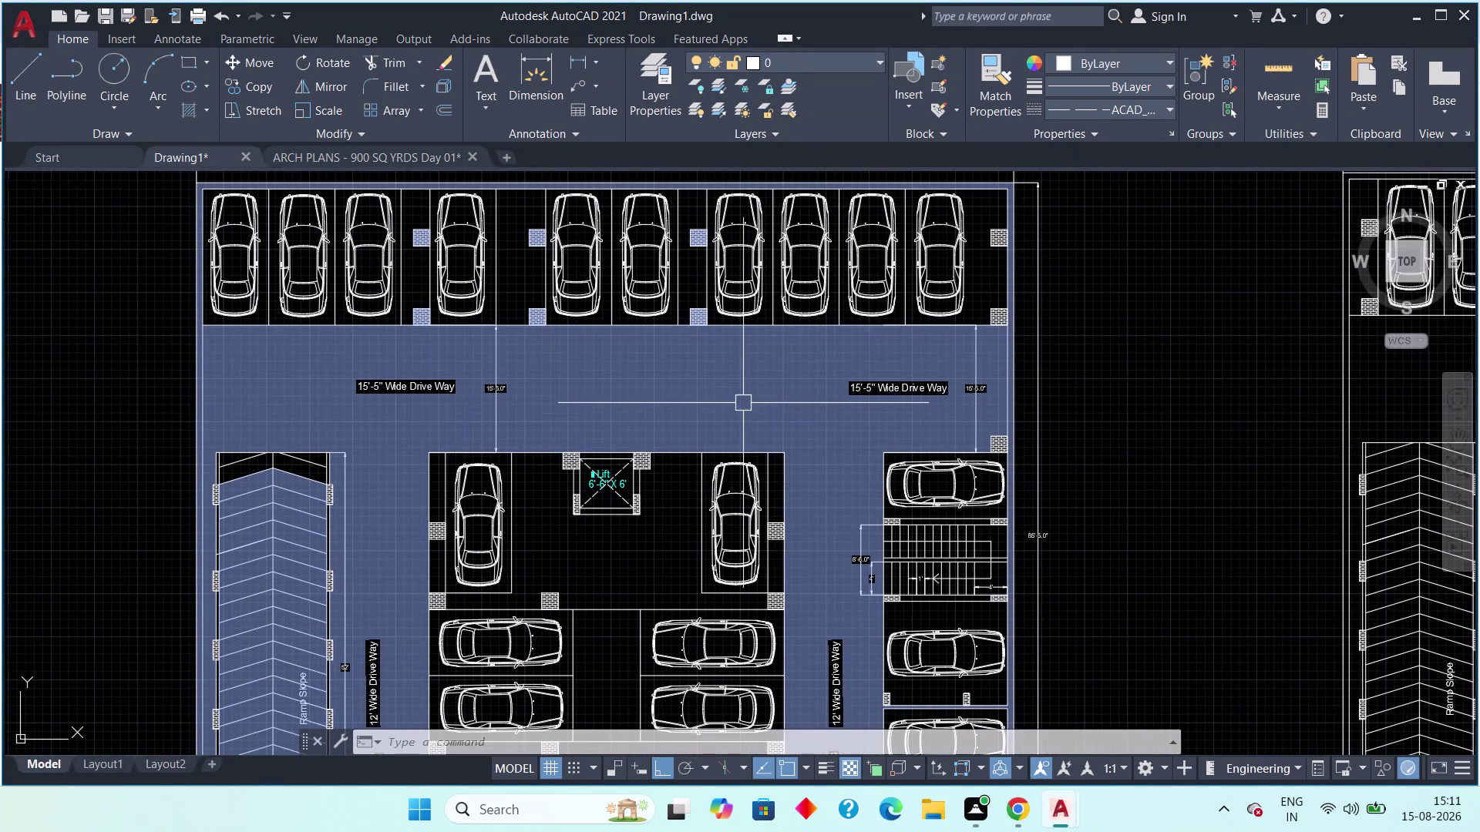
scroll(down, 3)
middle_drag(1213, 432, 1213, 372)
key(Escape)
key(Escape)
scroll(up, 3)
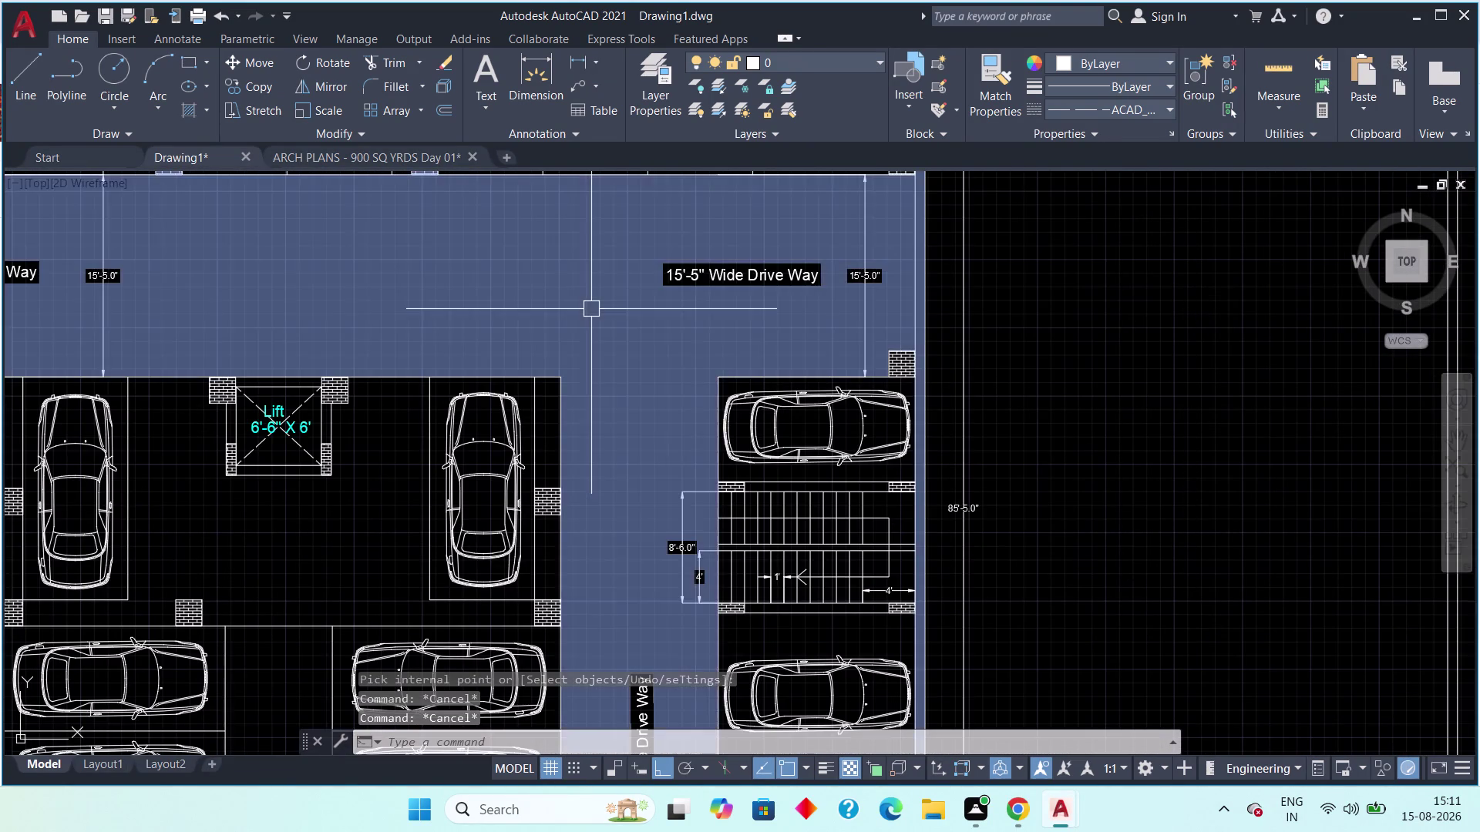
middle_drag(591, 309, 804, 330)
Open the drive-way hatch's quick properties and put it on the cad-block.com layer.
double_click(720, 304)
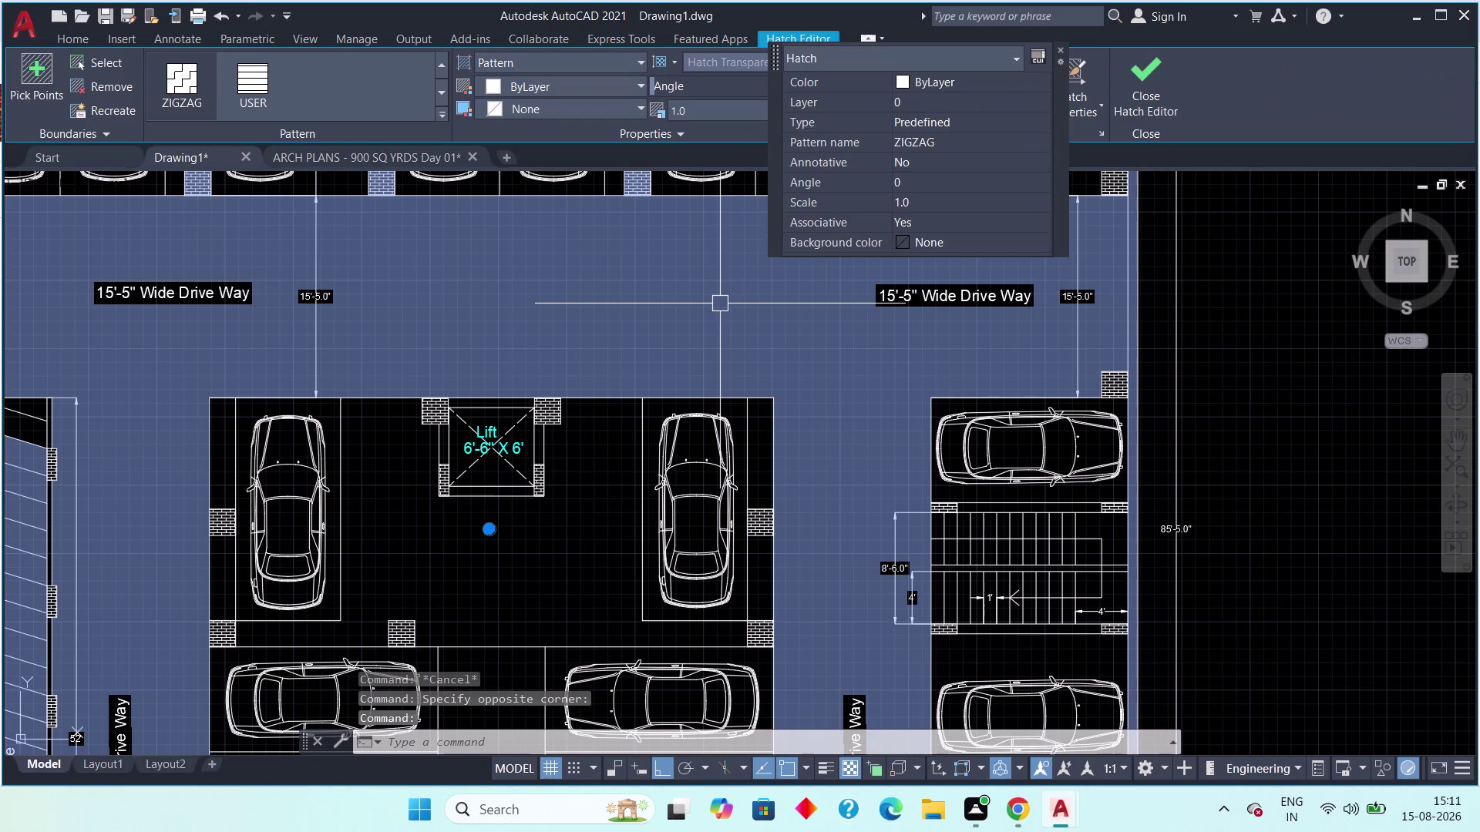
scroll(down, 3)
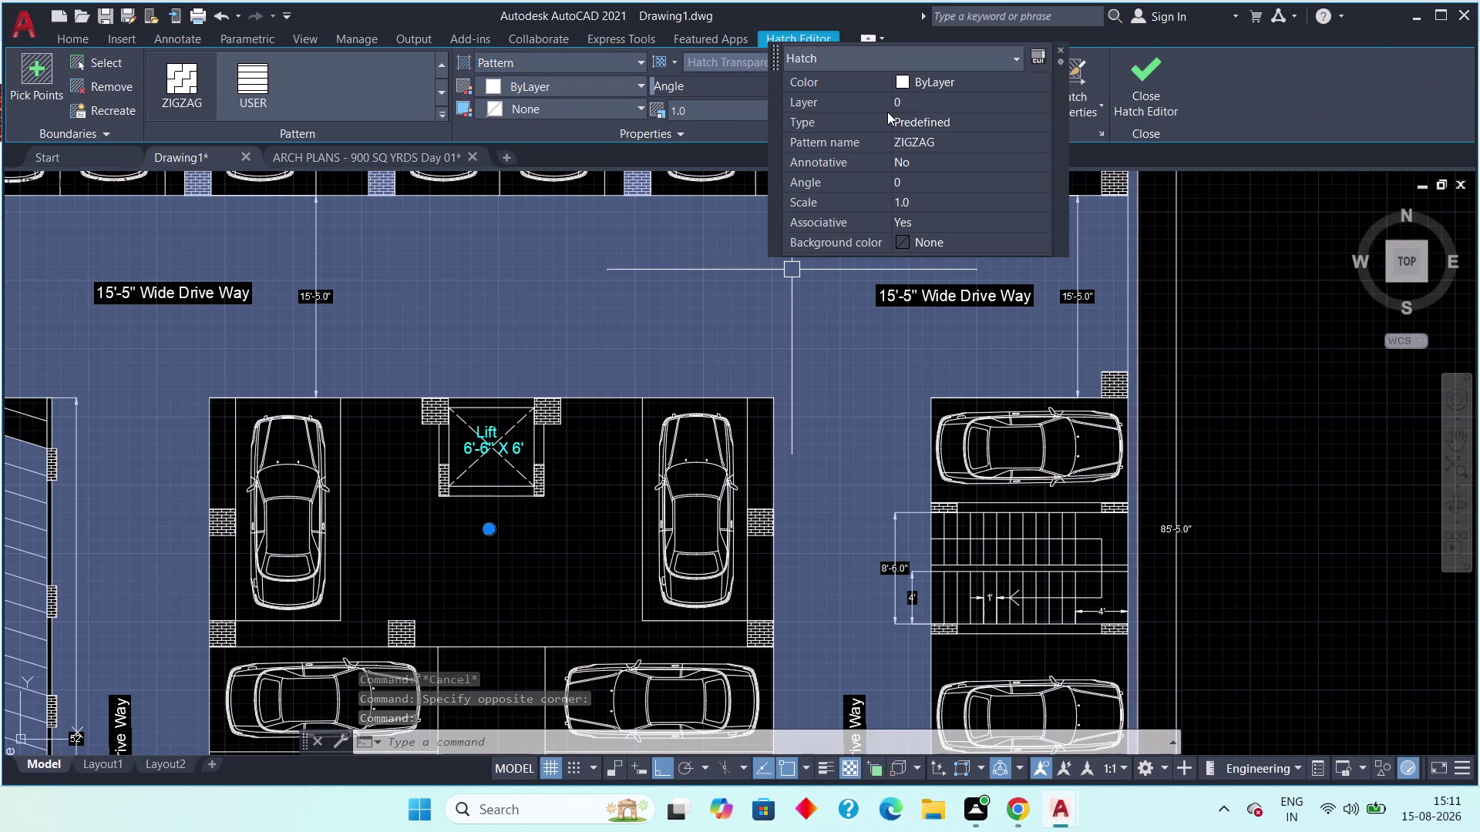
click(925, 99)
click(929, 97)
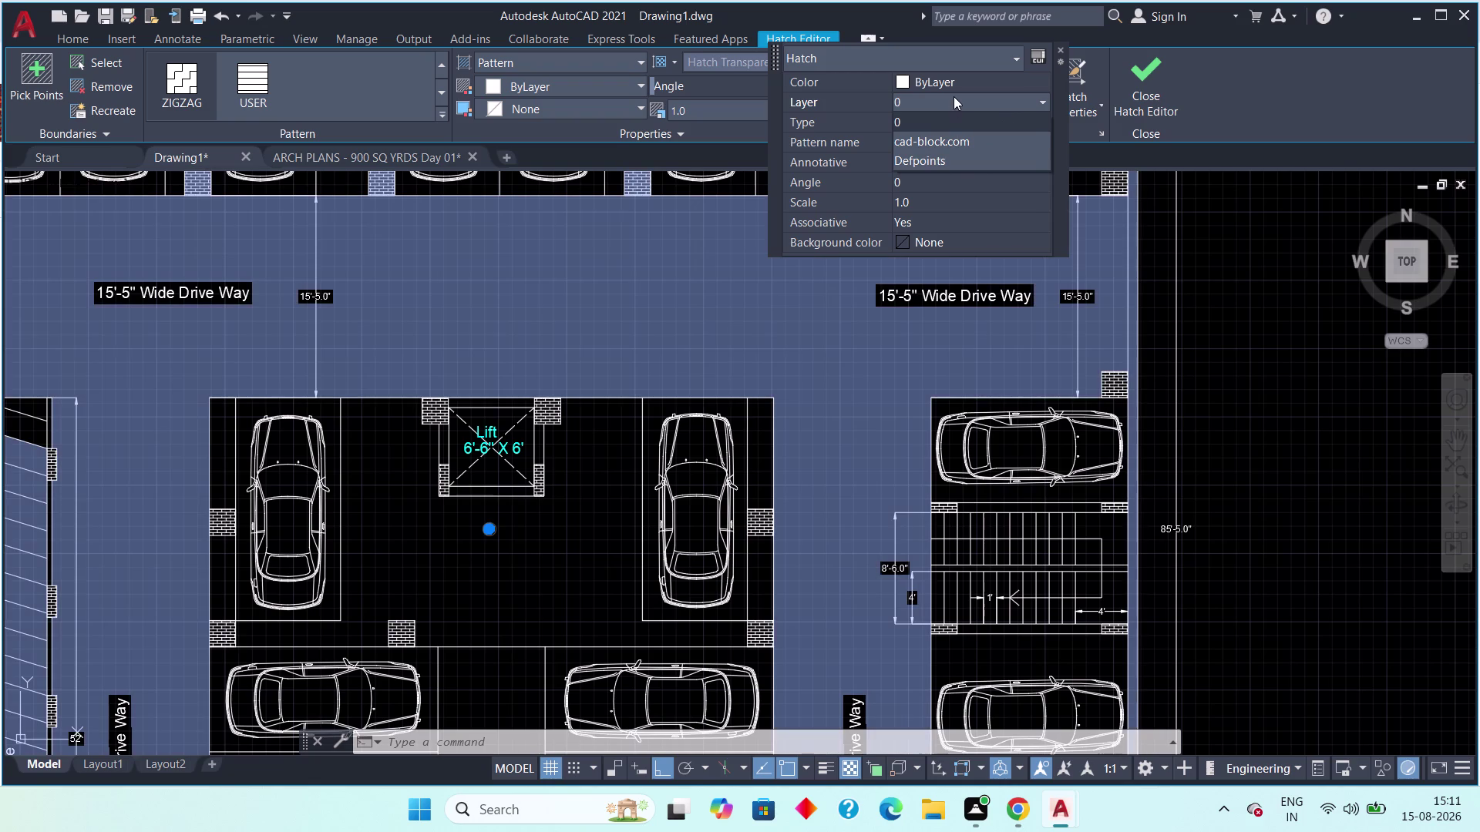
click(942, 140)
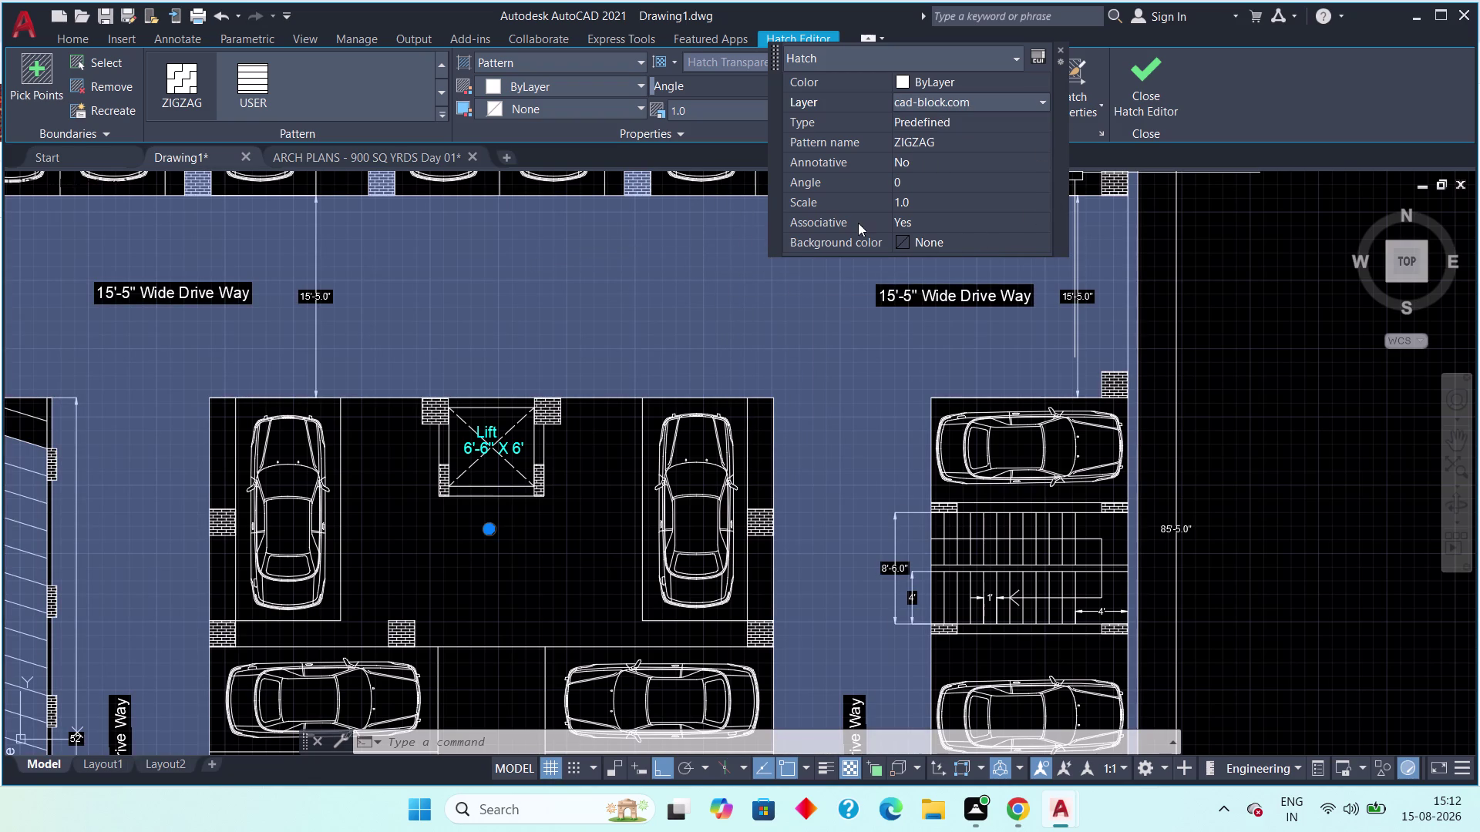
Set the hatch pattern scale to 10, close the editor, and reselect the hatch.
click(932, 199)
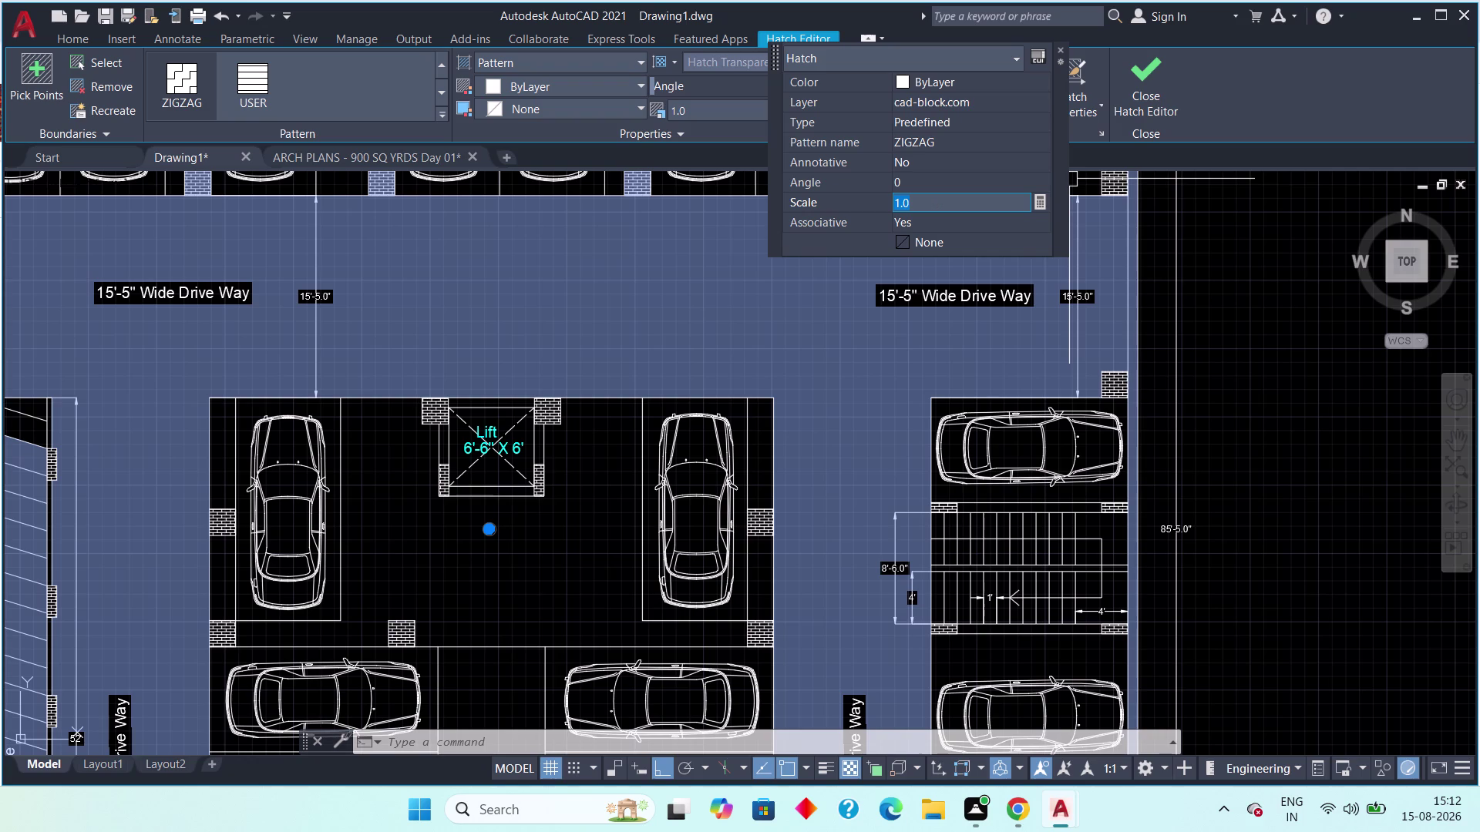
text(10)
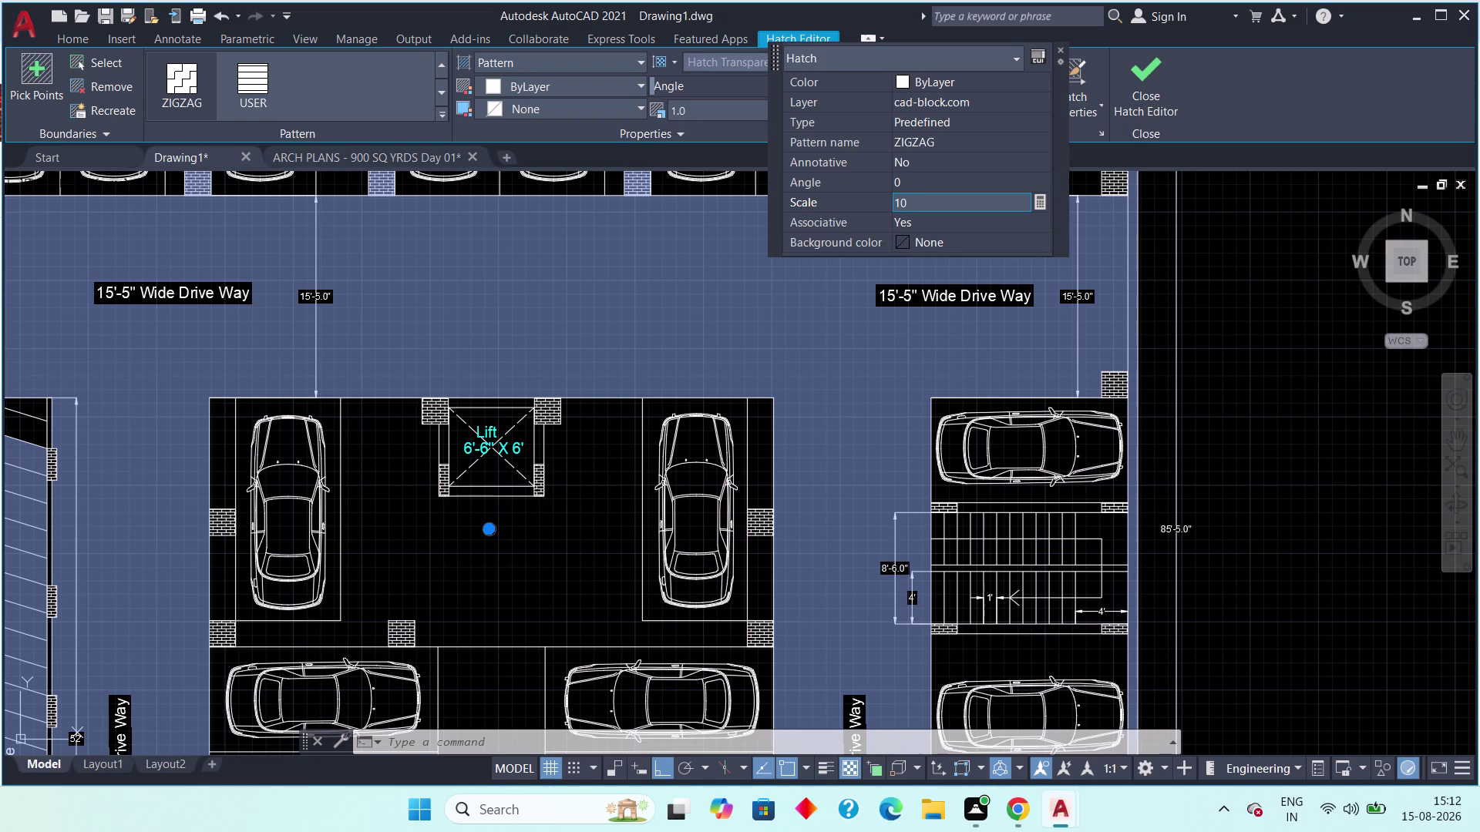
key(Return)
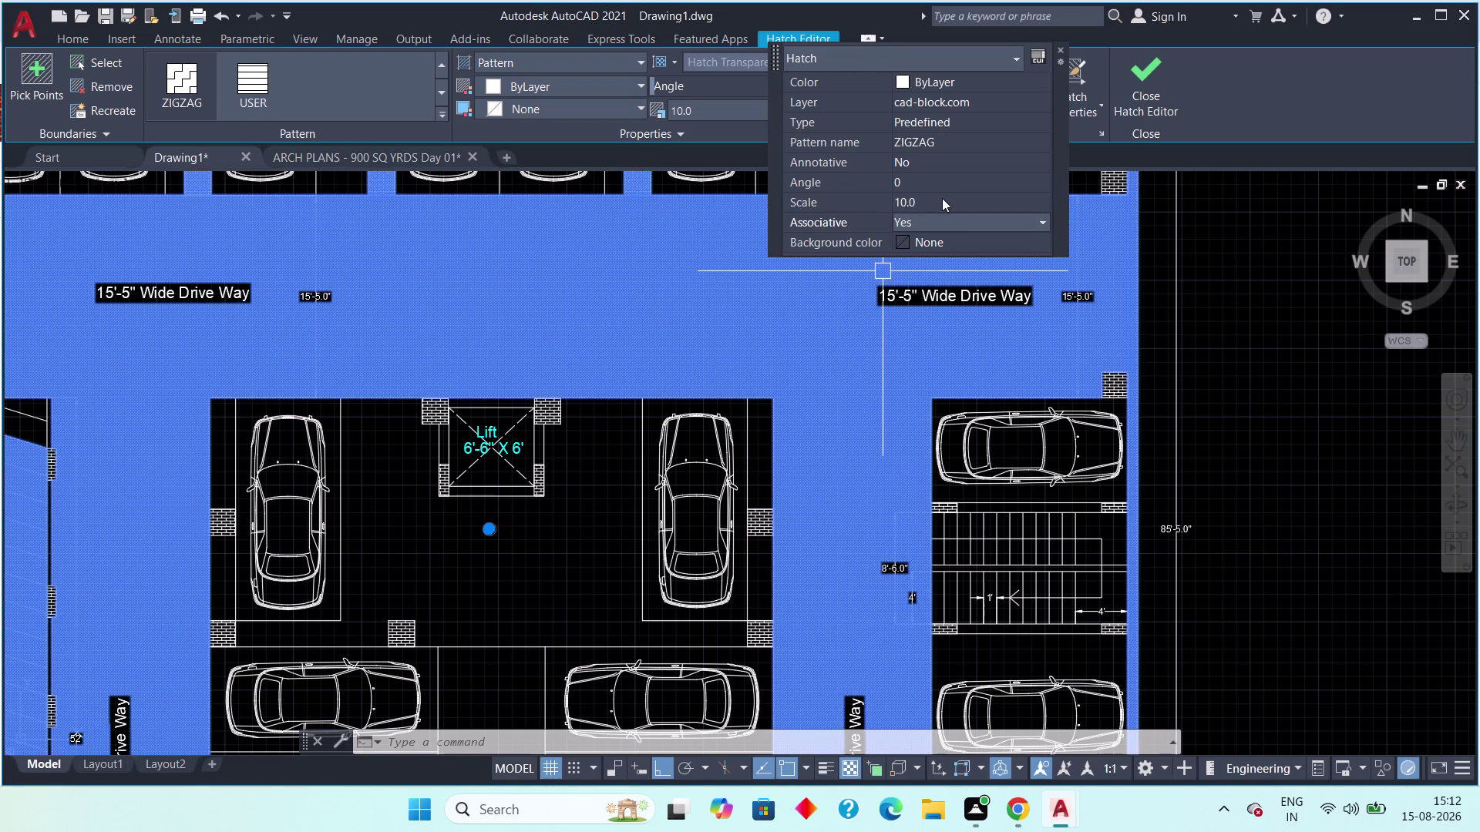
click(1154, 90)
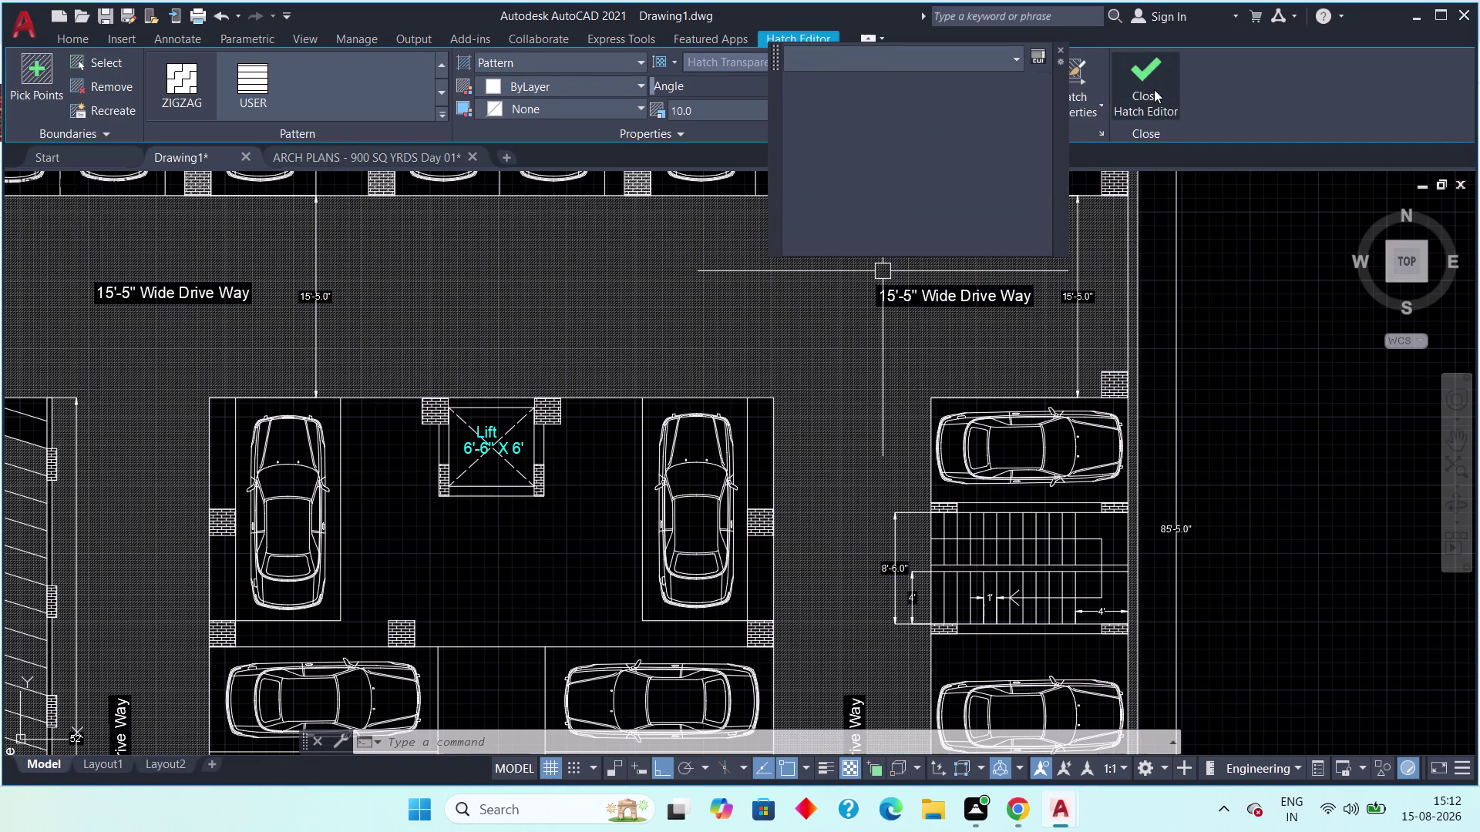
scroll(up, 3)
scroll(up, 3)
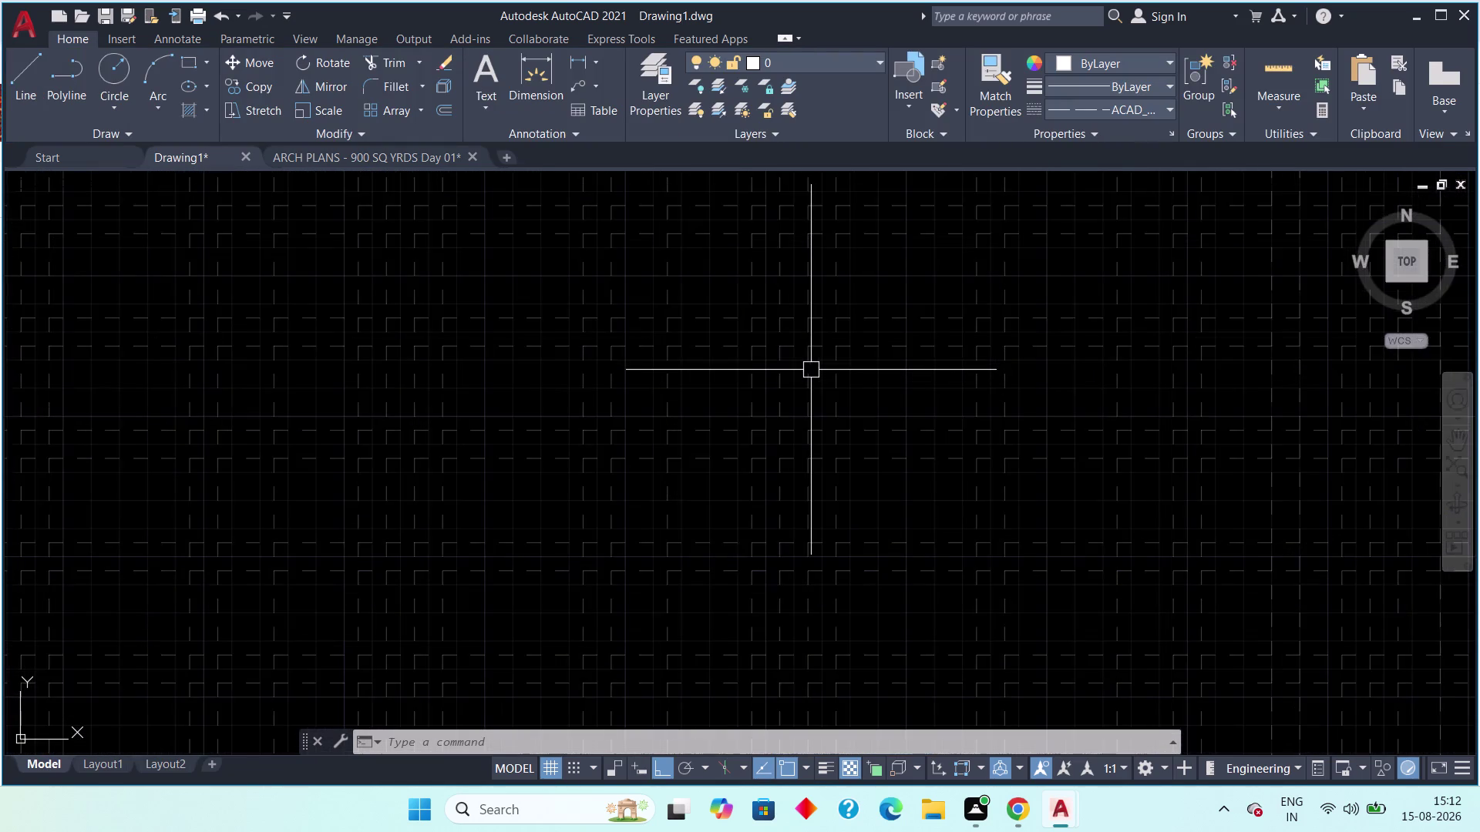
scroll(down, 3)
scroll(down, 3)
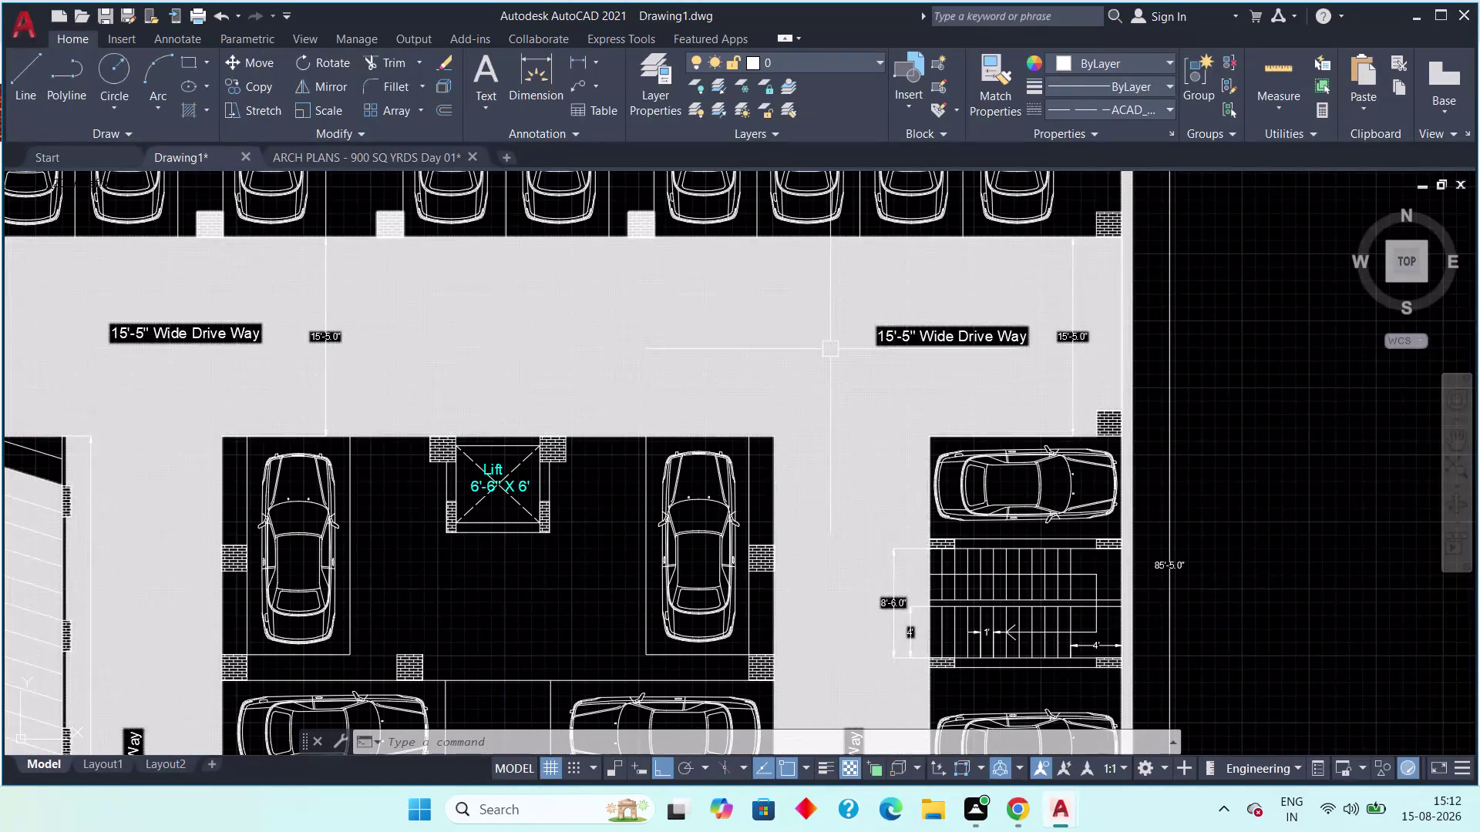
click(789, 343)
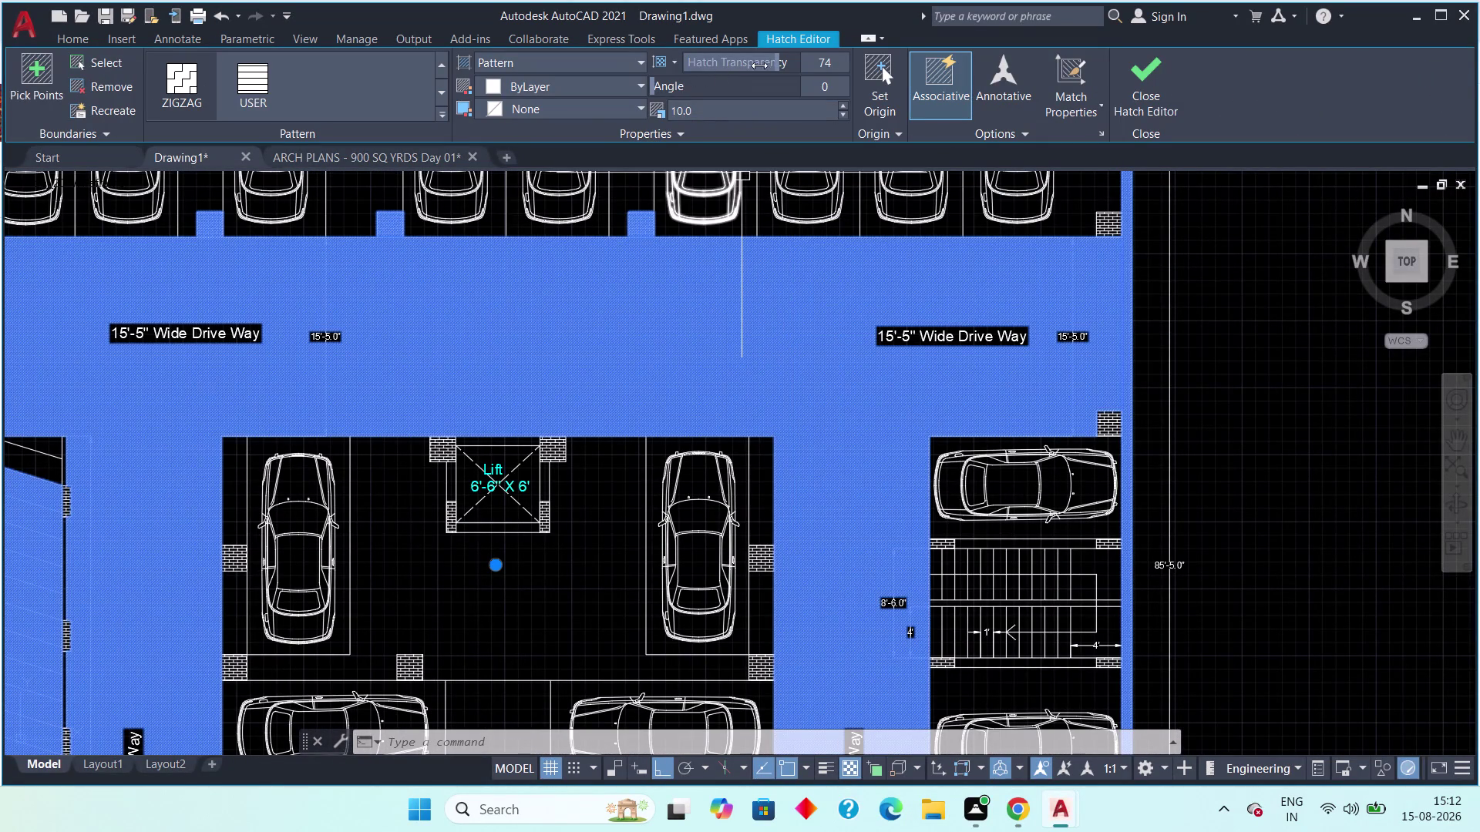
Drop the hatch transparency to 0, close the editor, and reselect the hatch.
drag(774, 62, 609, 79)
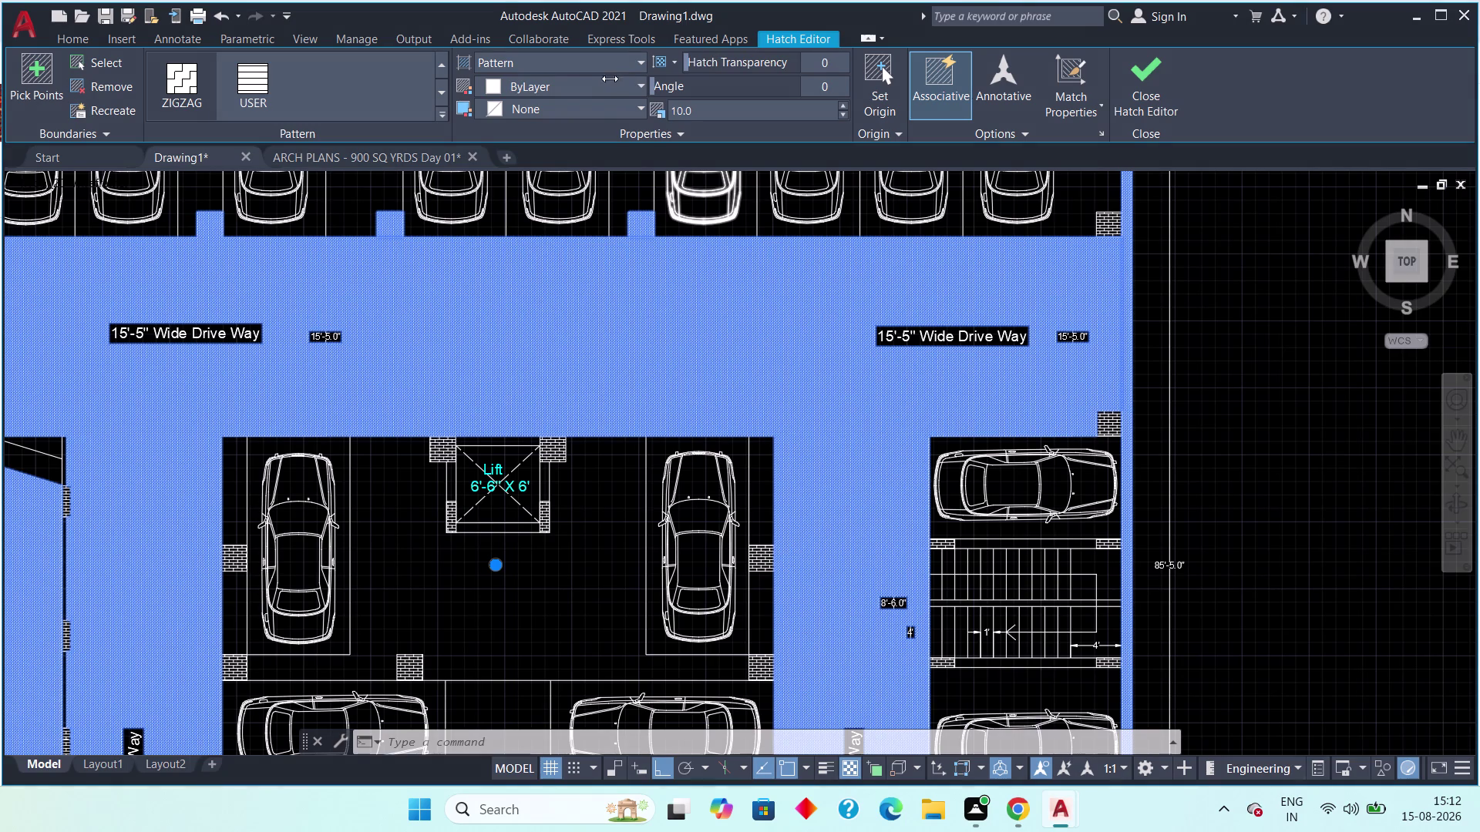
drag(610, 79, 523, 86)
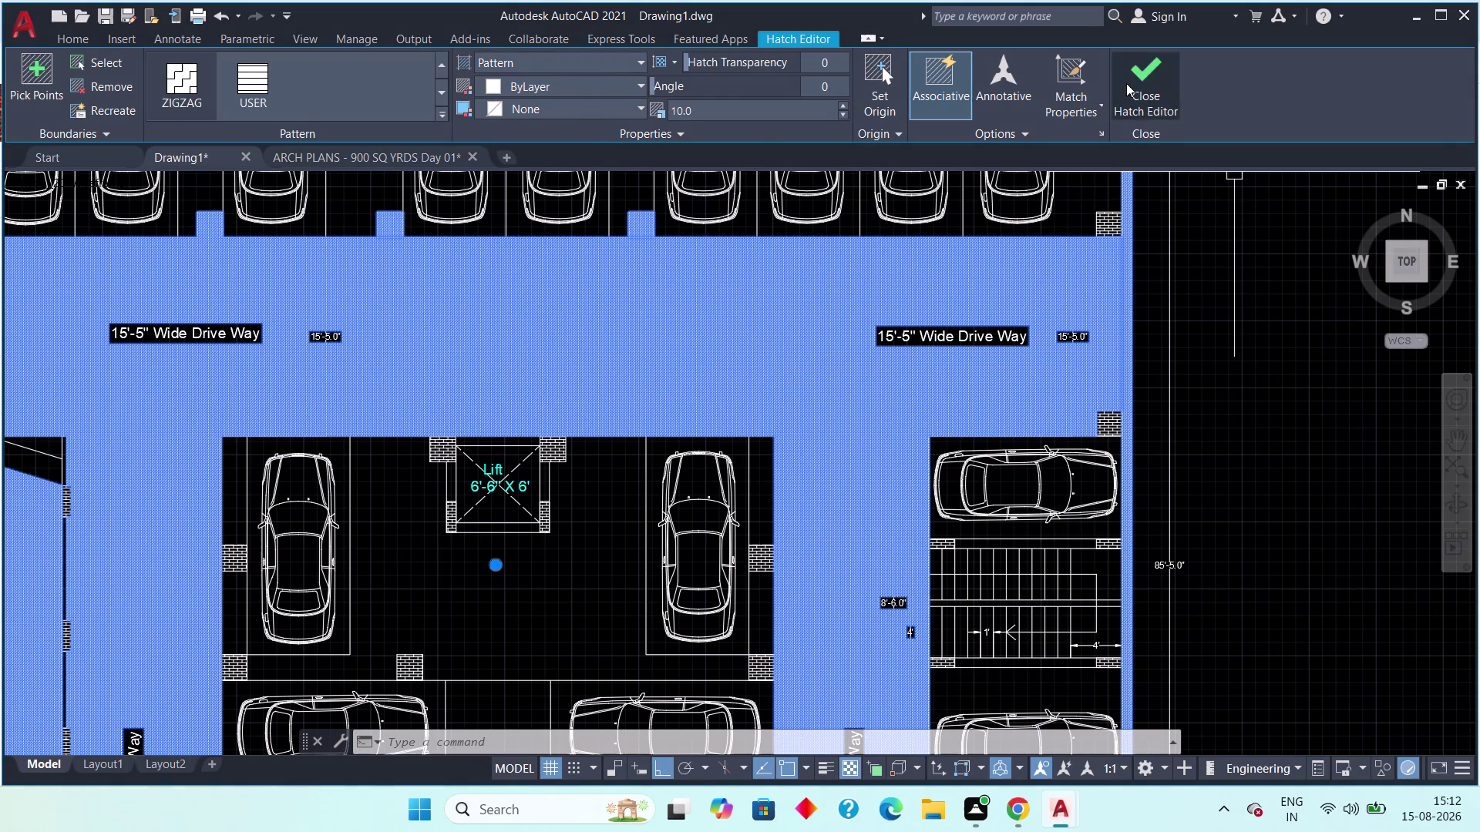
click(1128, 81)
scroll(down, 3)
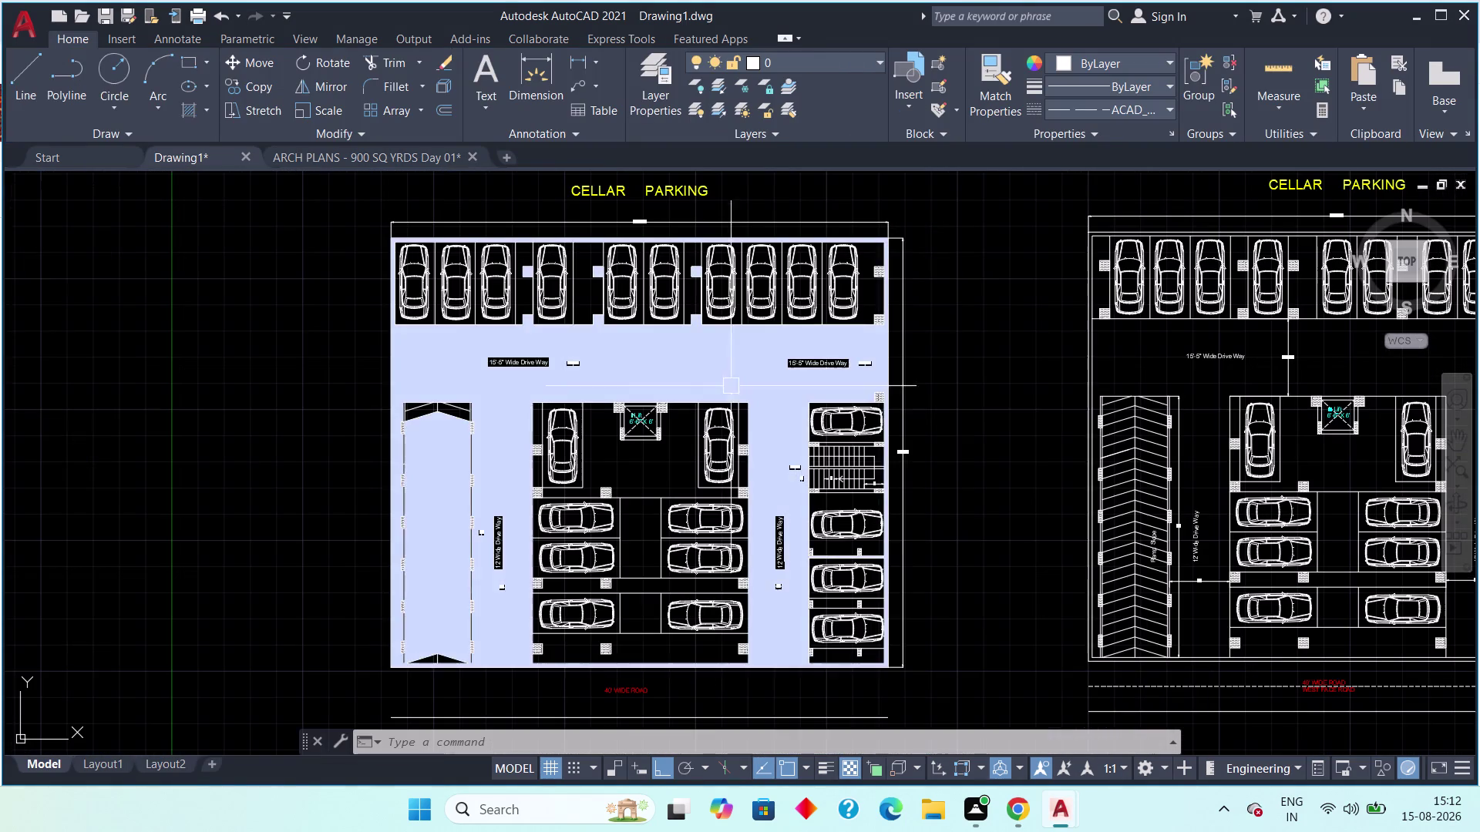
click(681, 336)
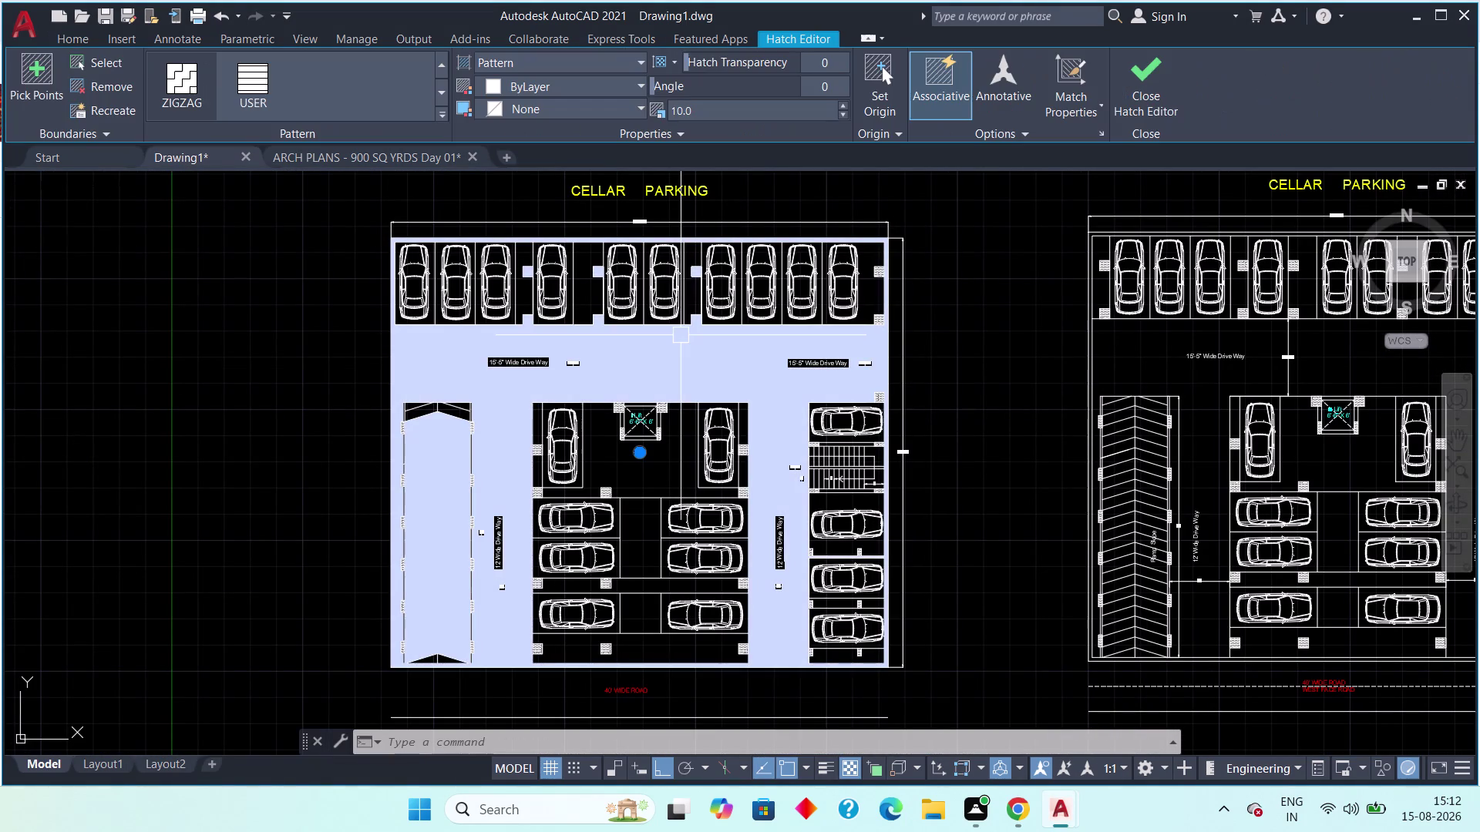
Try 90 transparency, then reselect the hatch and lower transparency to 48.
drag(688, 60, 1061, 64)
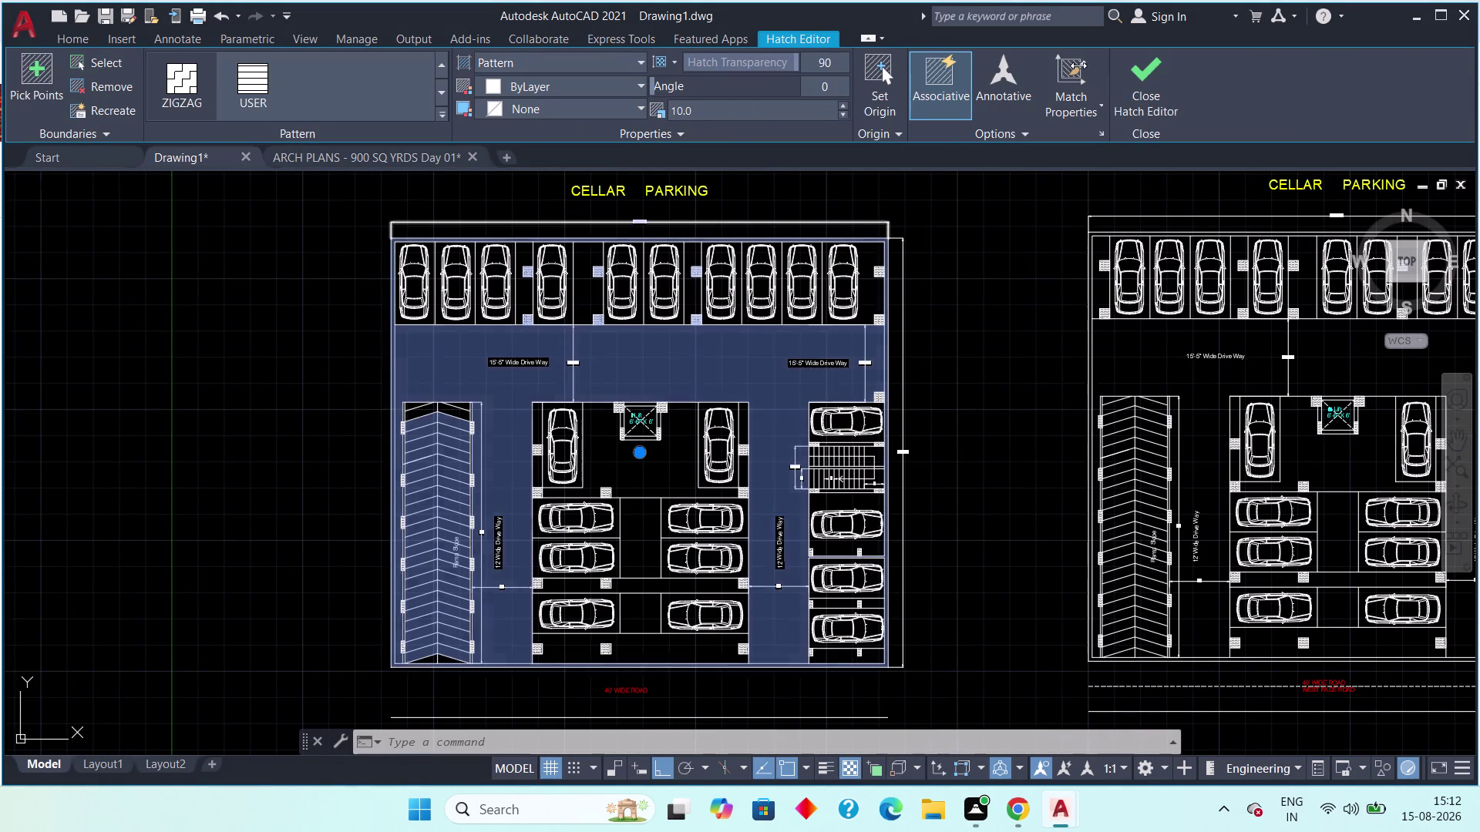
drag(1061, 64, 1103, 68)
click(1167, 104)
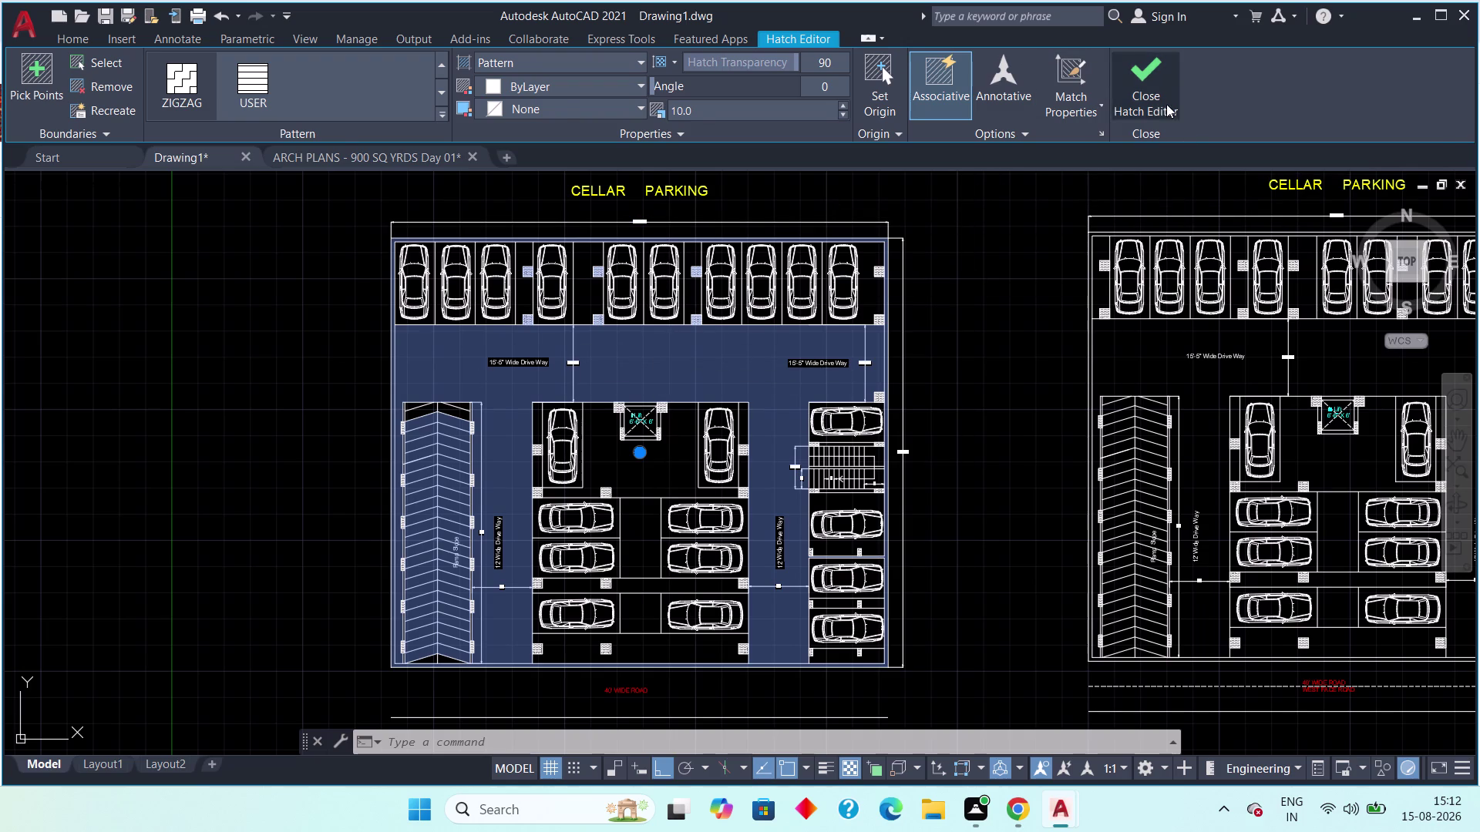
scroll(up, 3)
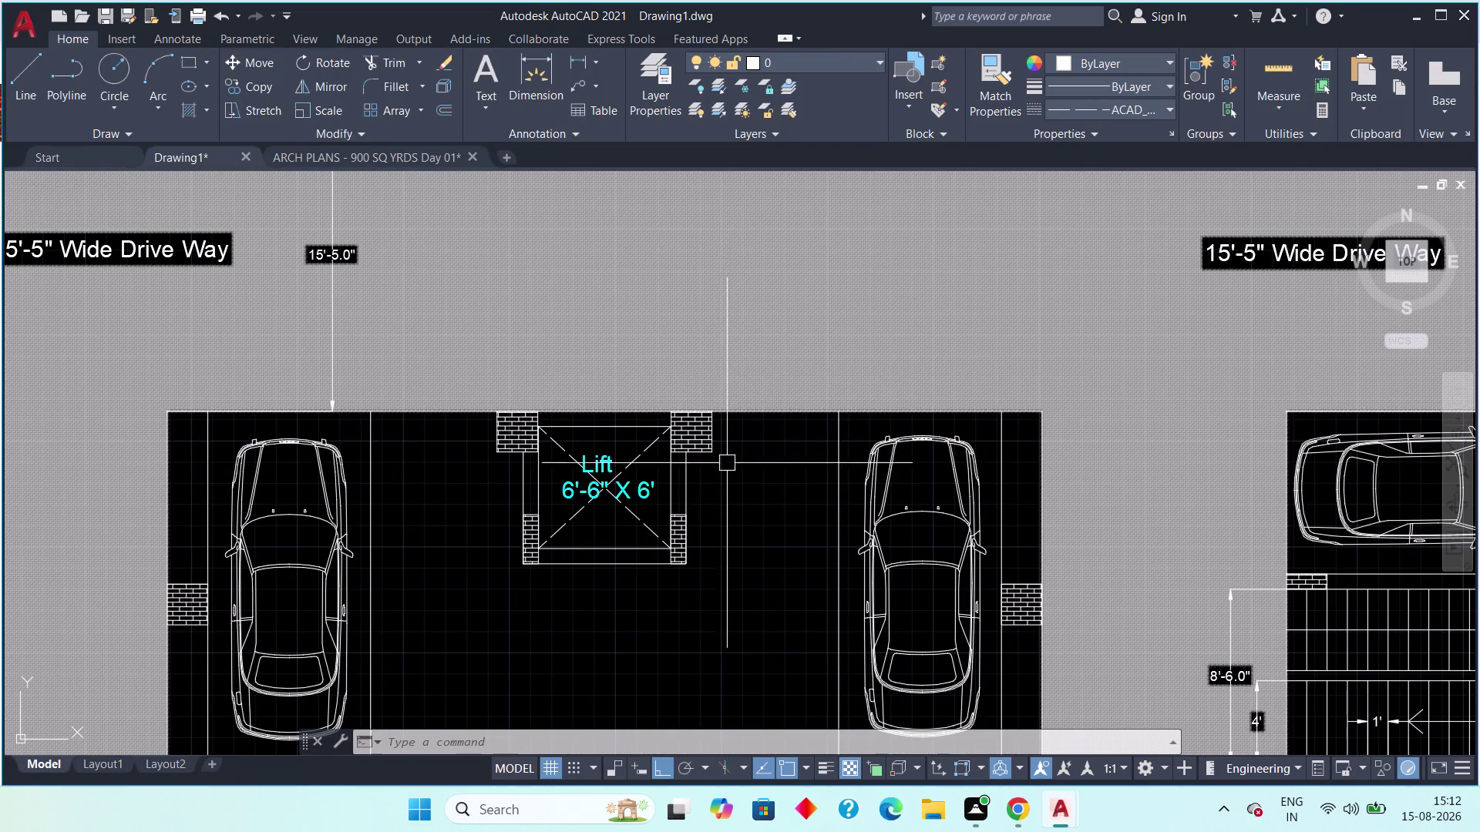
scroll(down, 3)
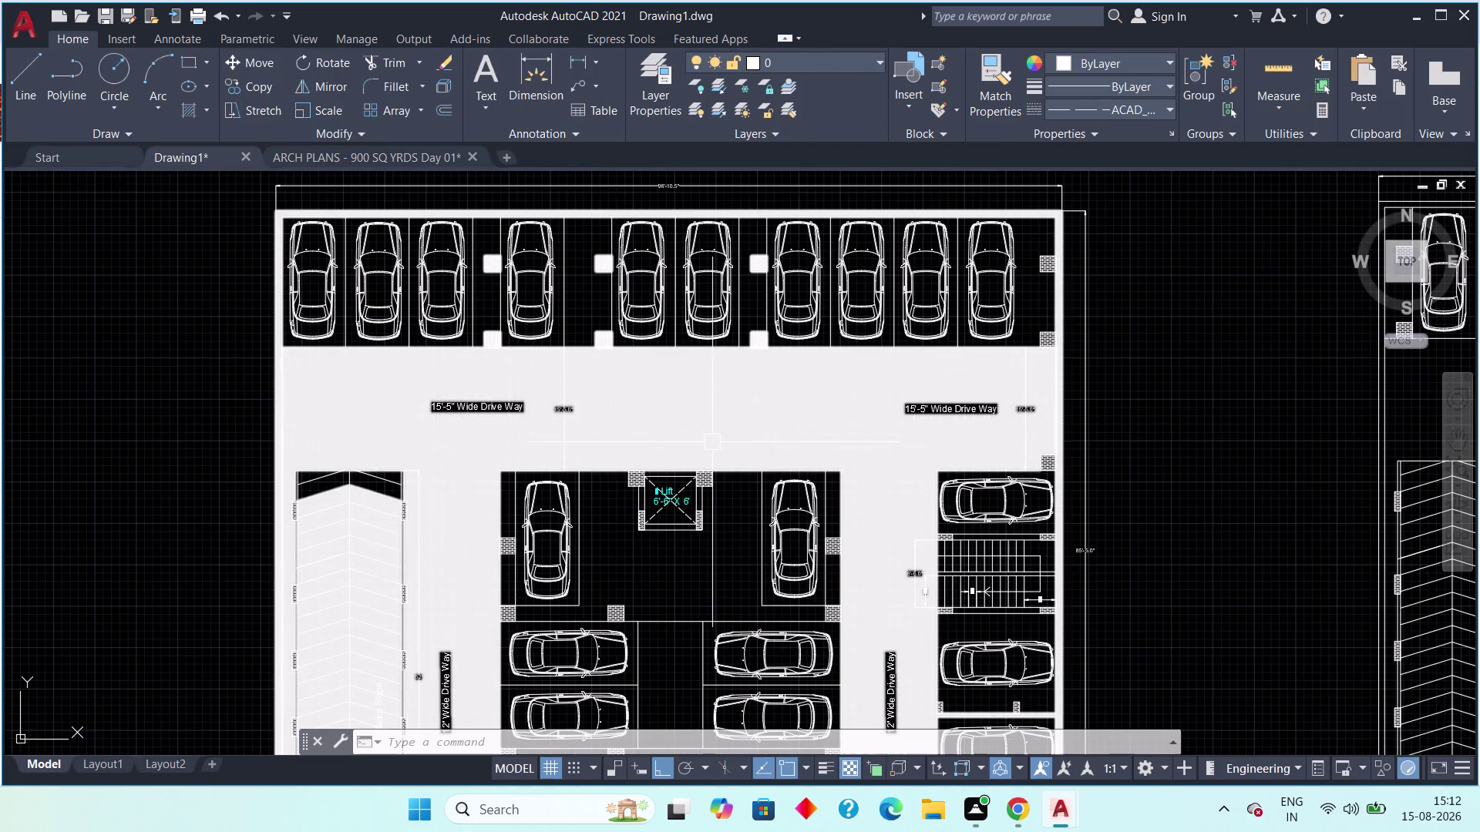
click(740, 425)
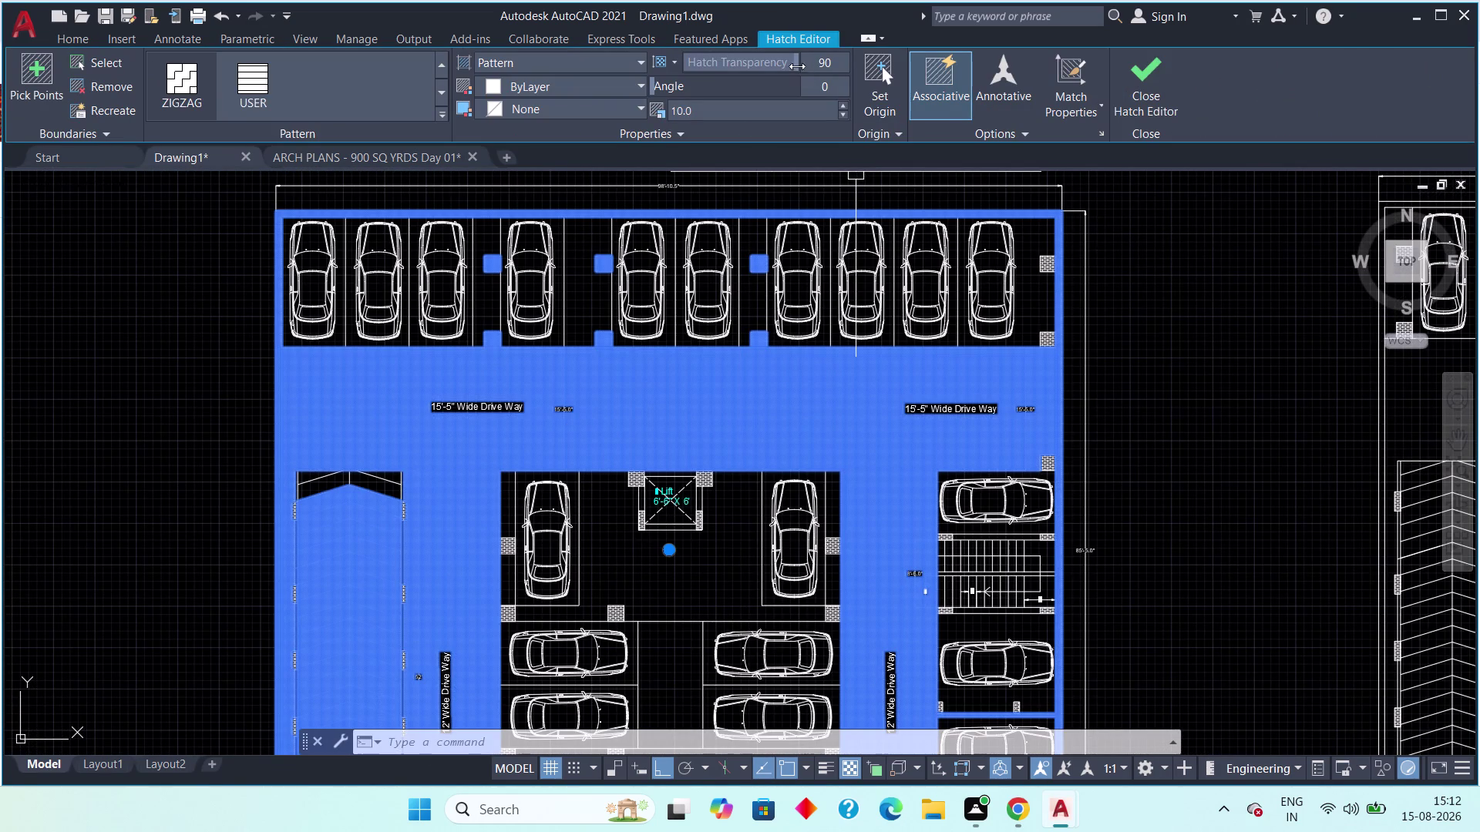
drag(788, 62, 701, 67)
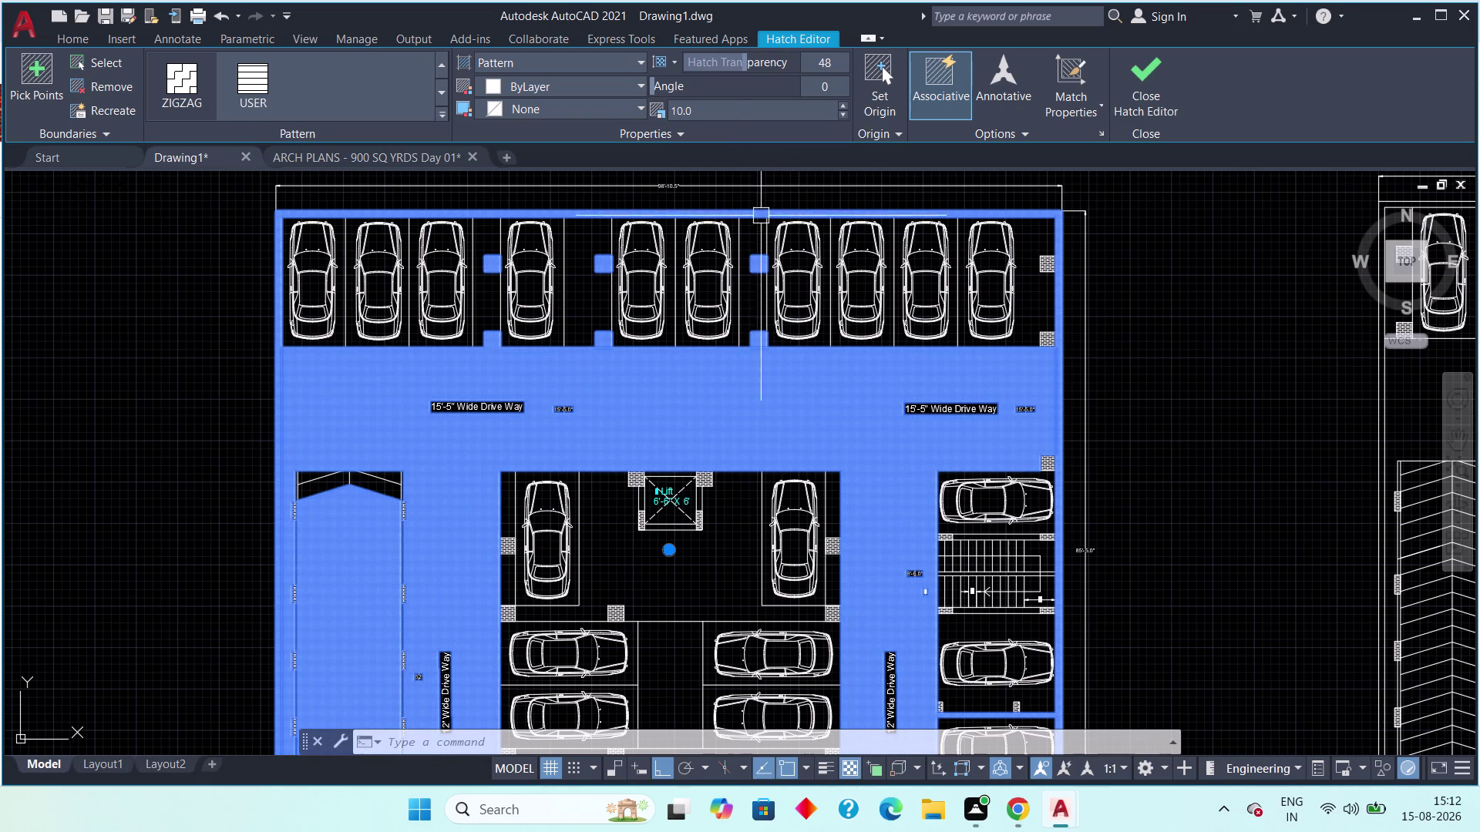
Try pattern scales 1.0 and 0.5 in the hatch's Quick Properties.
double_click(791, 457)
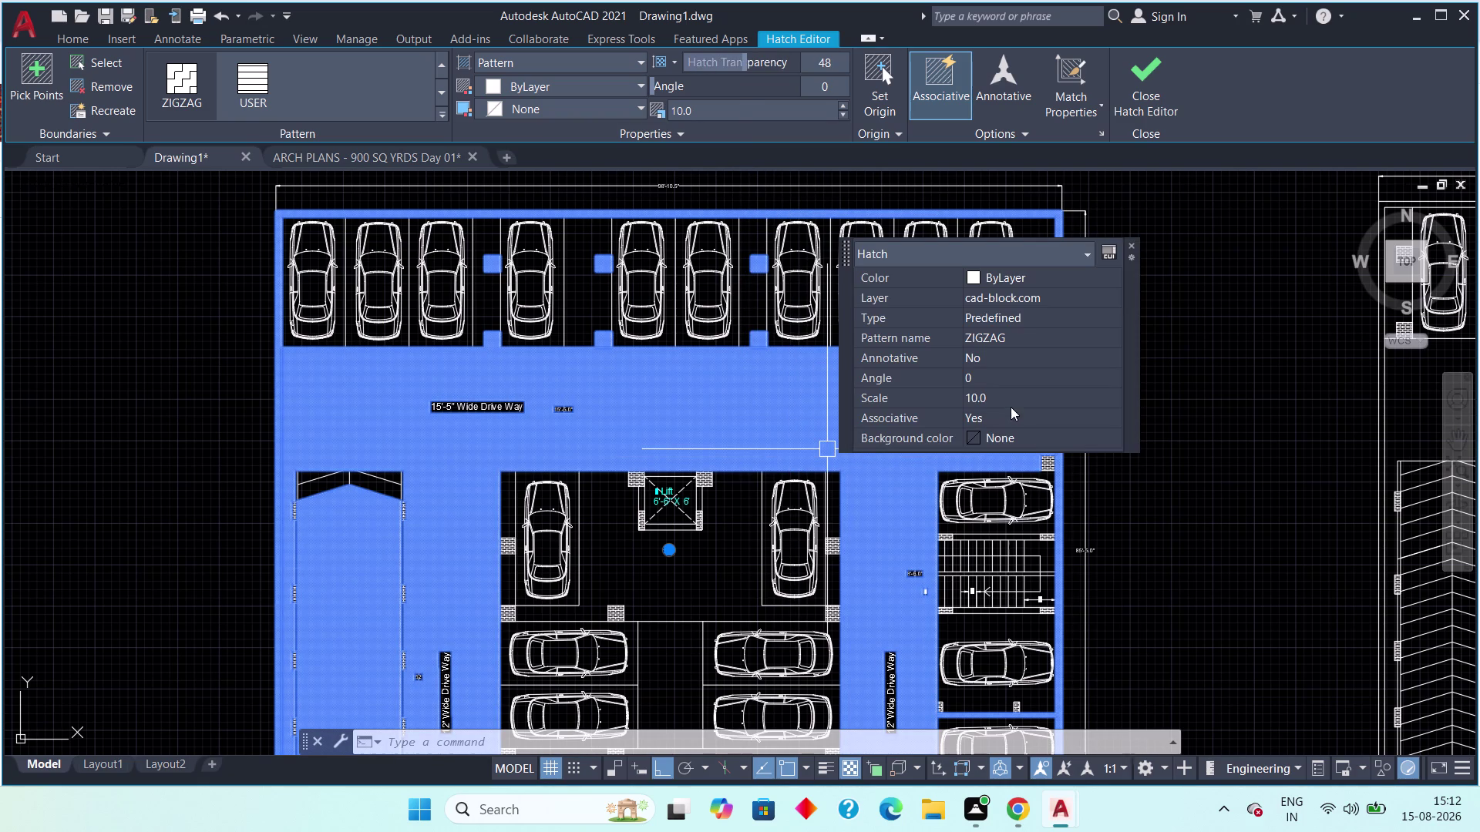
click(1005, 400)
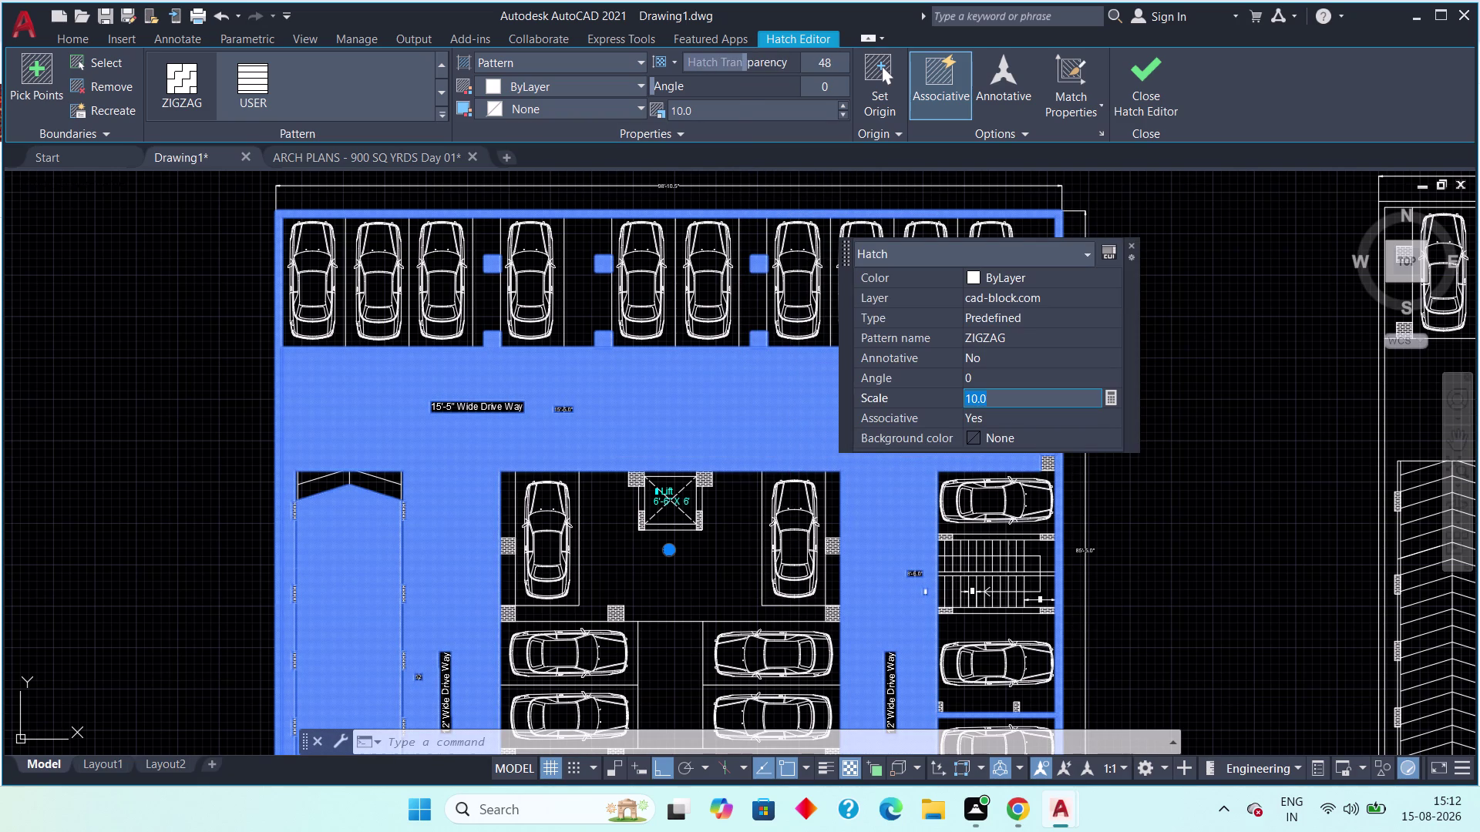
key(1)
key(Return)
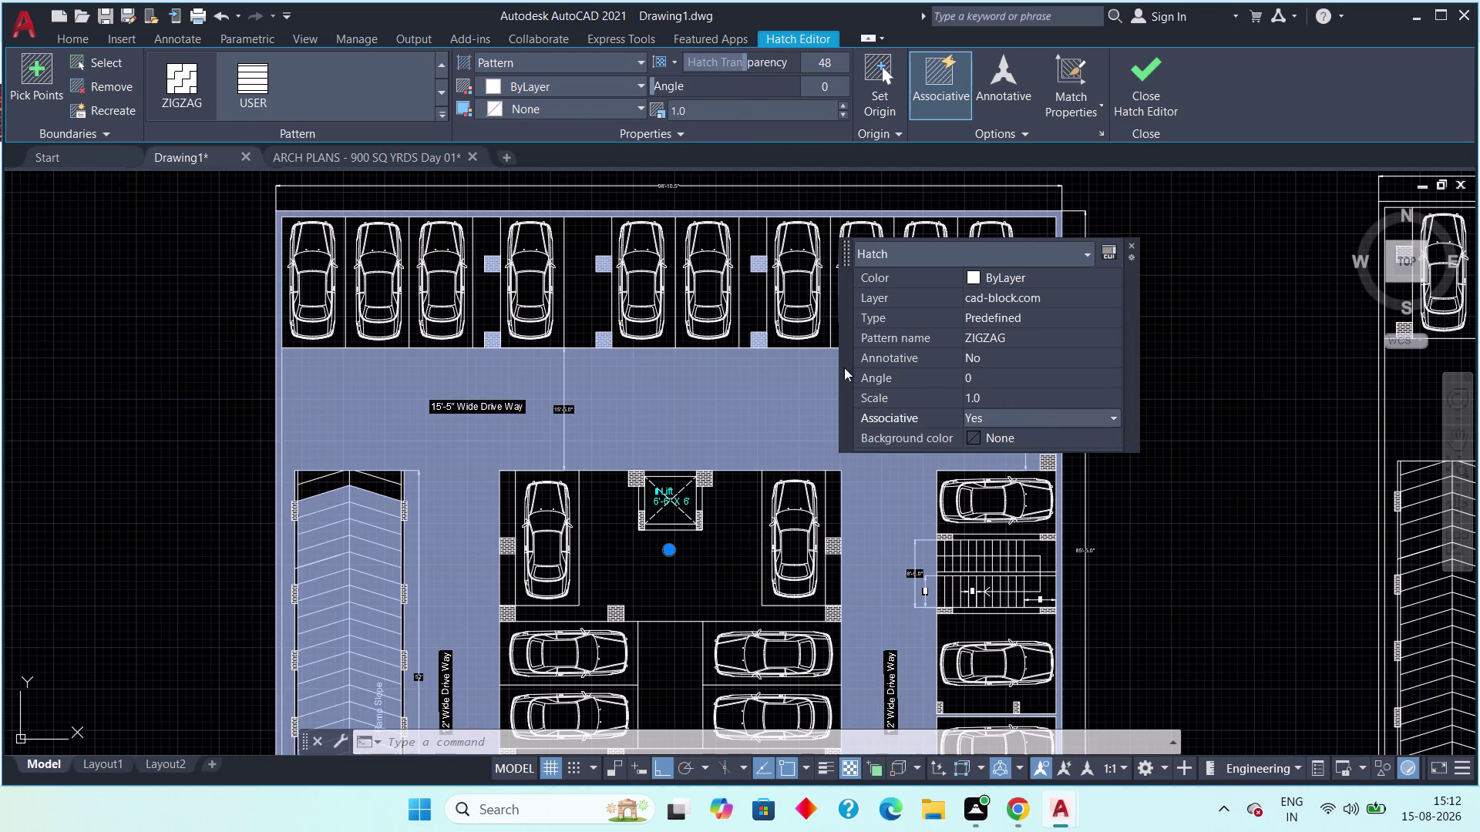
scroll(down, 3)
click(1026, 399)
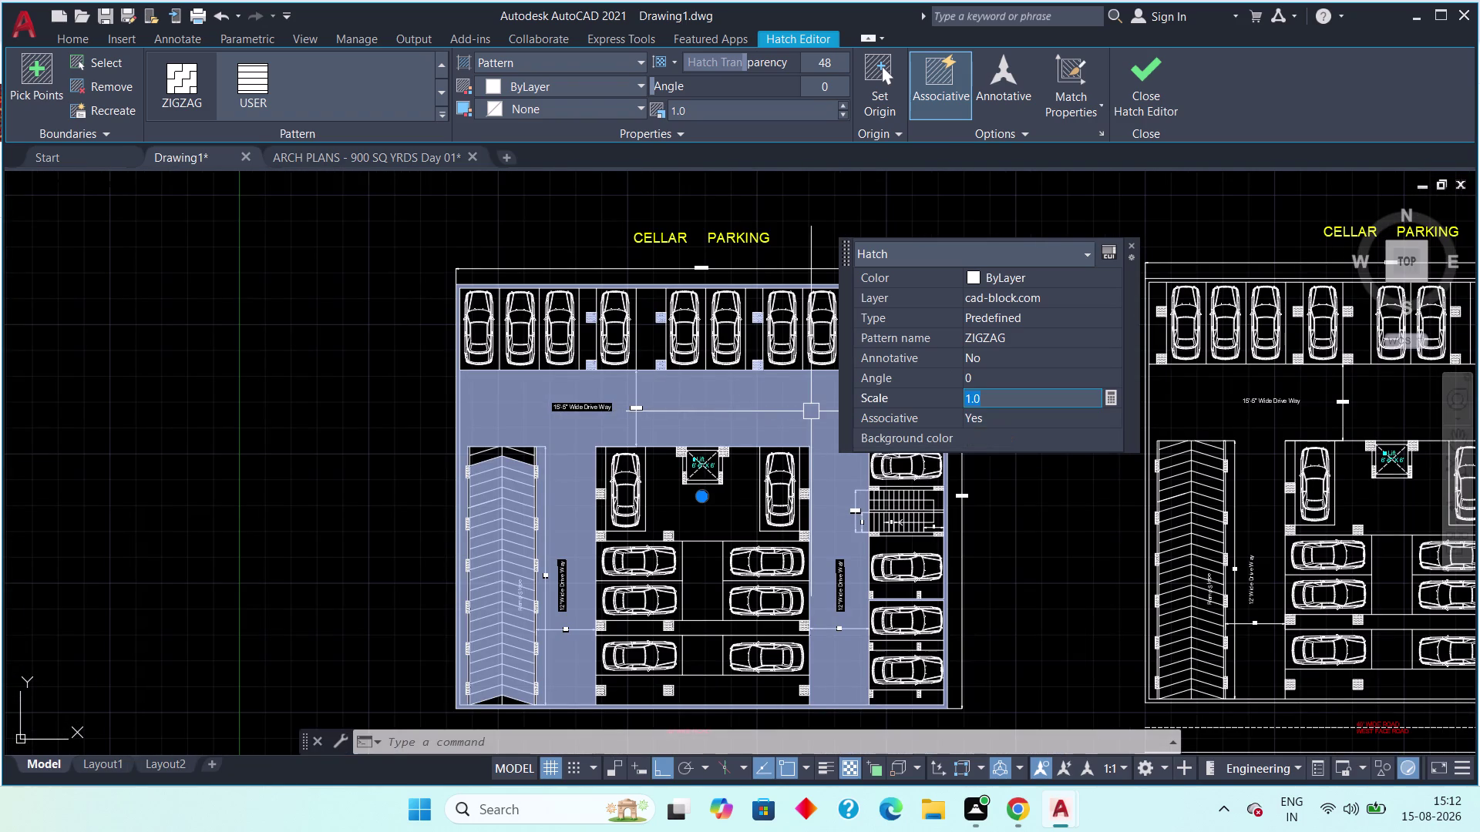
text(0.5)
key(Return)
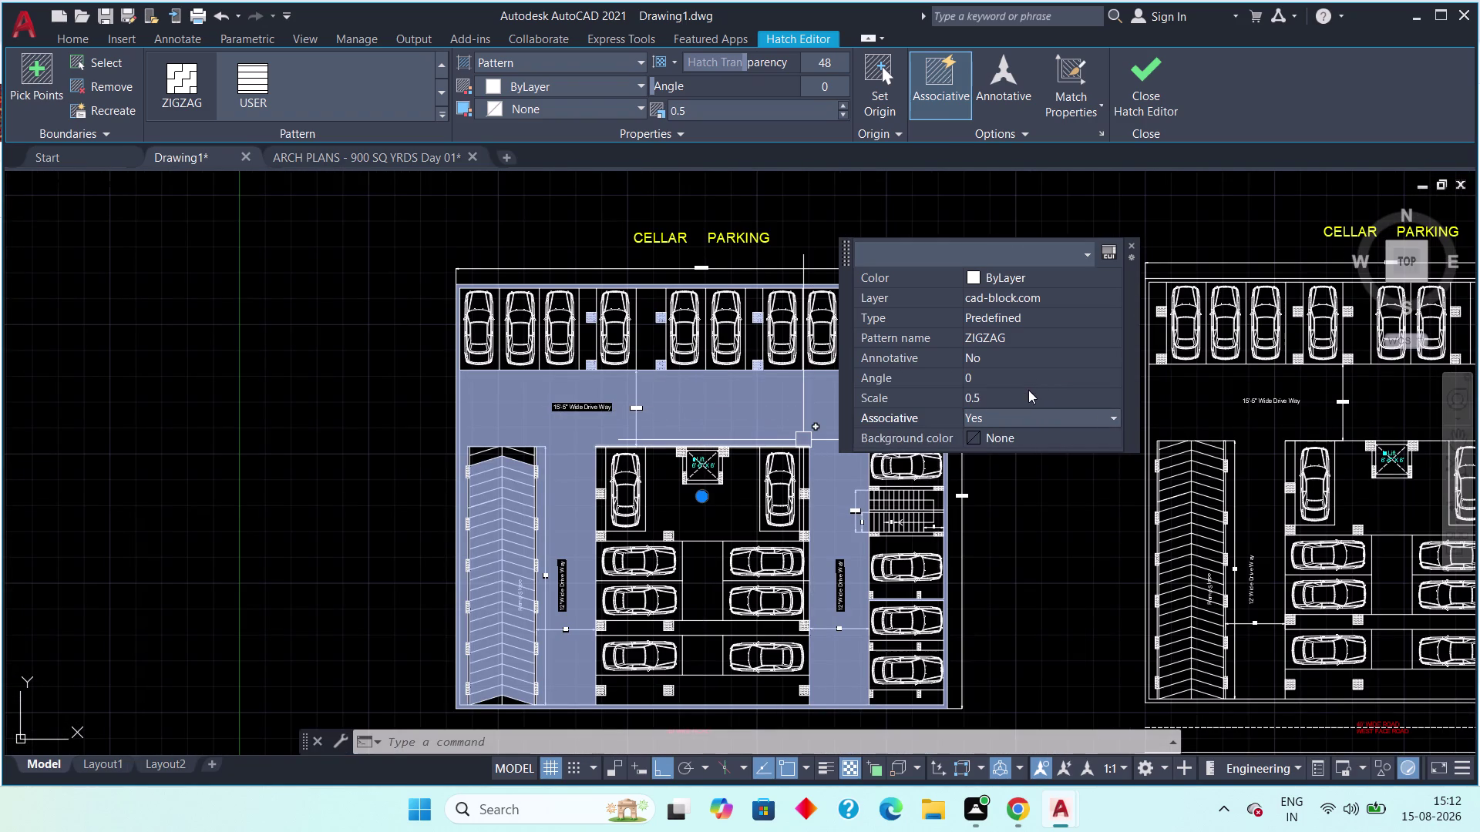
Discard a scale of 12, keep 1.0, and open the Associative dropdown.
click(1029, 390)
text(12)
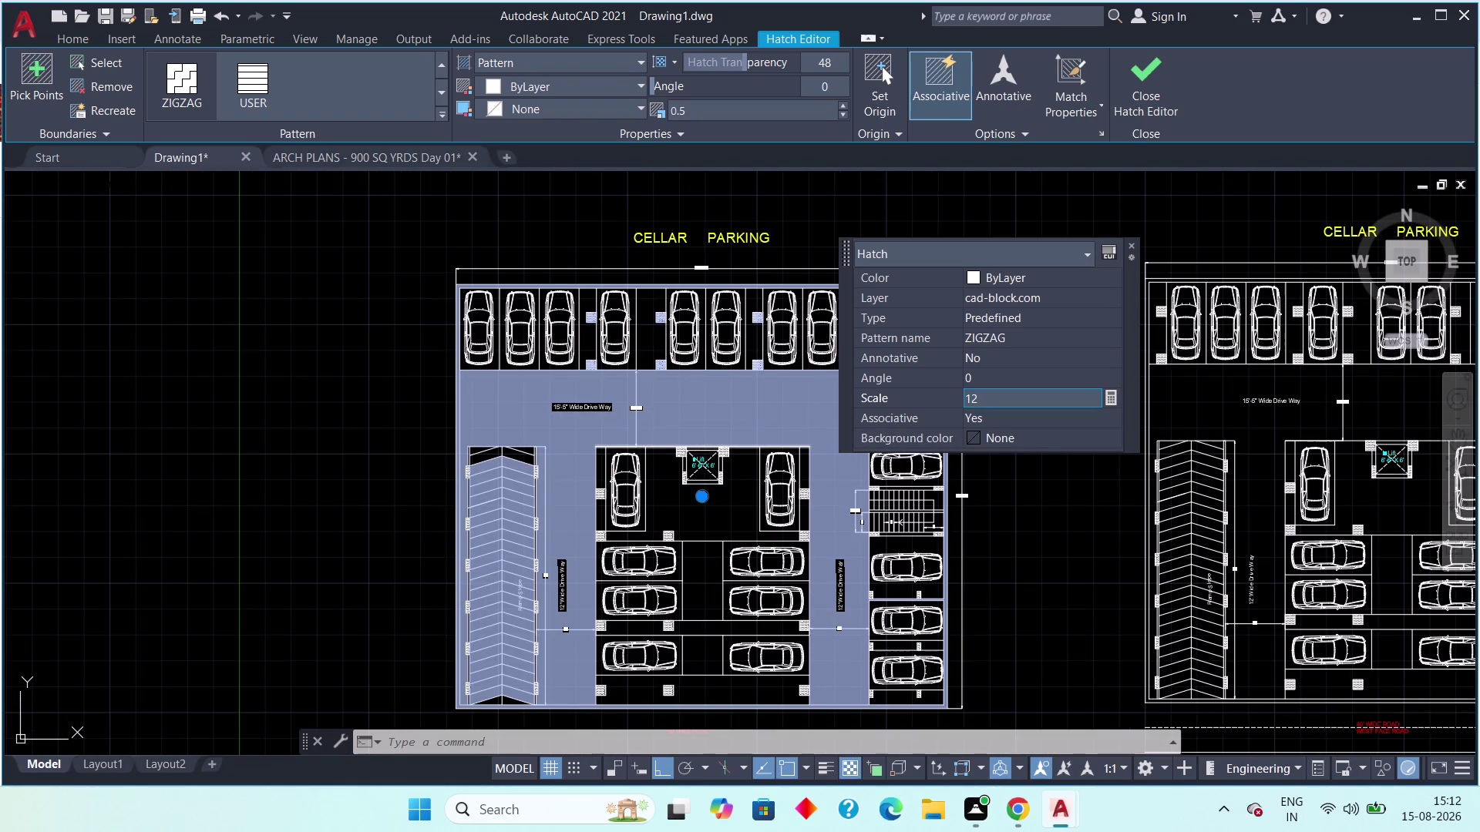
key(BackSpace)
key(Return)
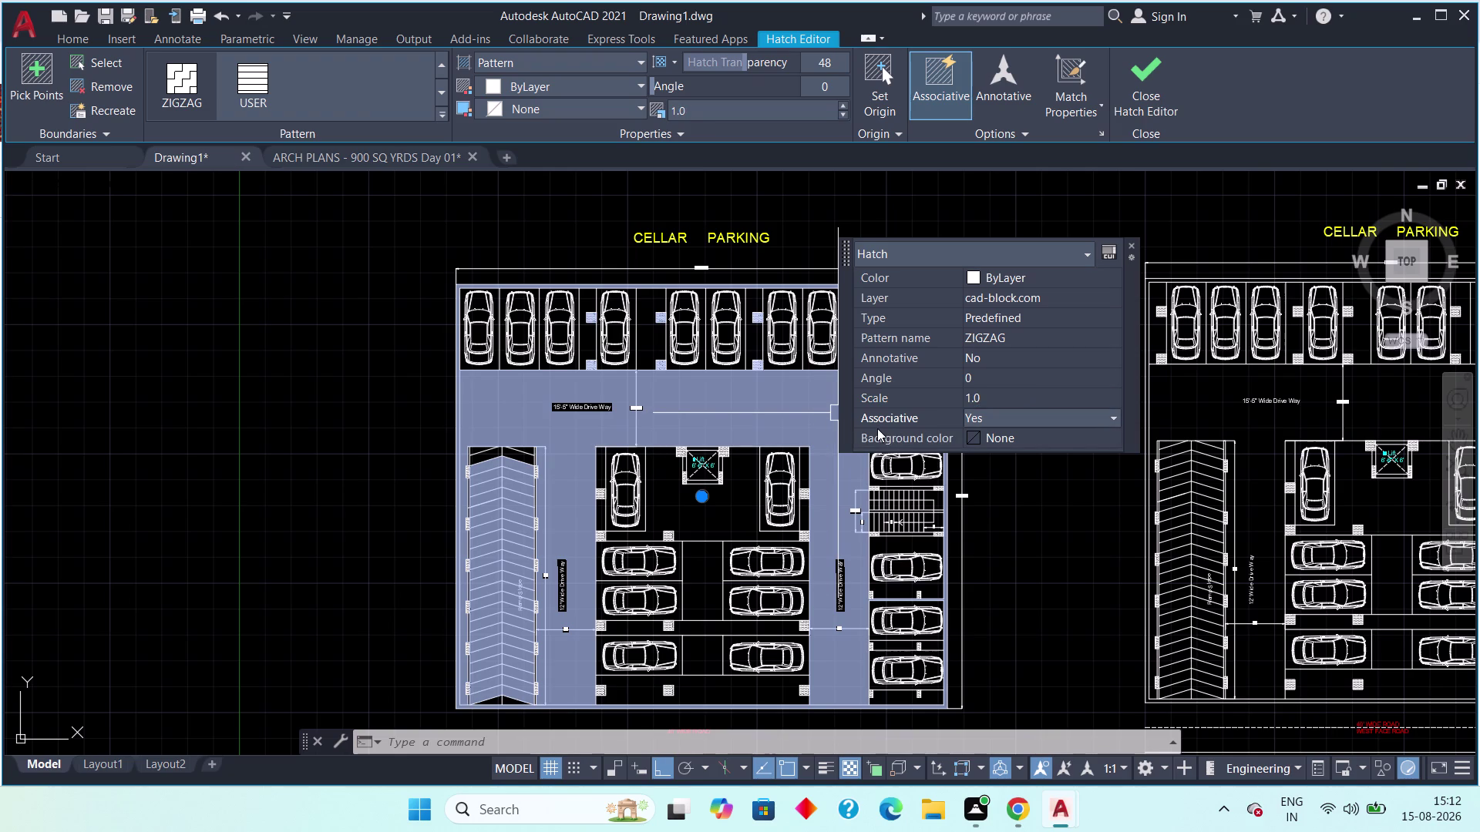
click(1113, 414)
Edit the drive-way hatch's Associative field in the Properties palette.
click(1039, 448)
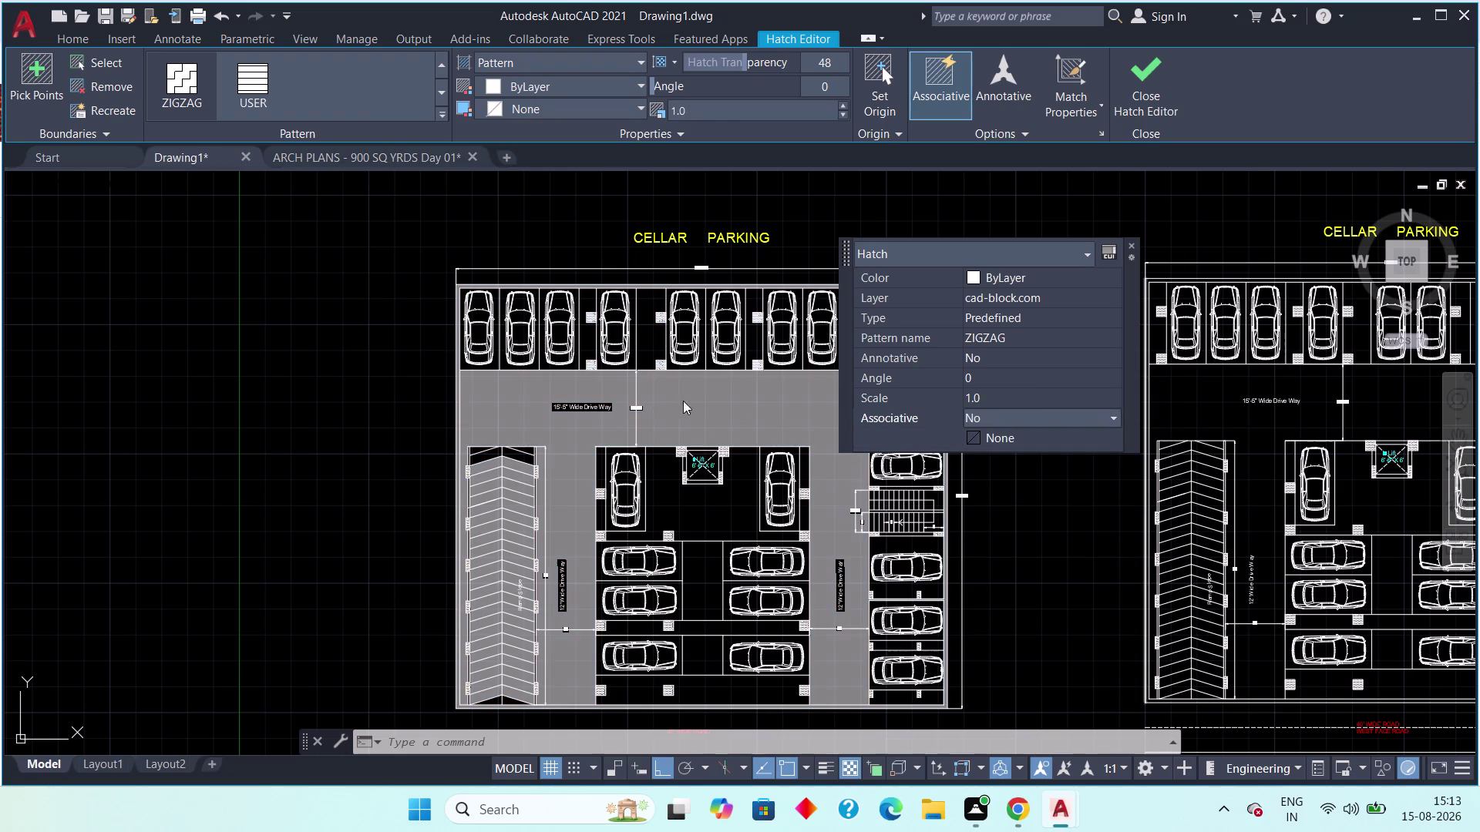
click(1055, 417)
click(1107, 414)
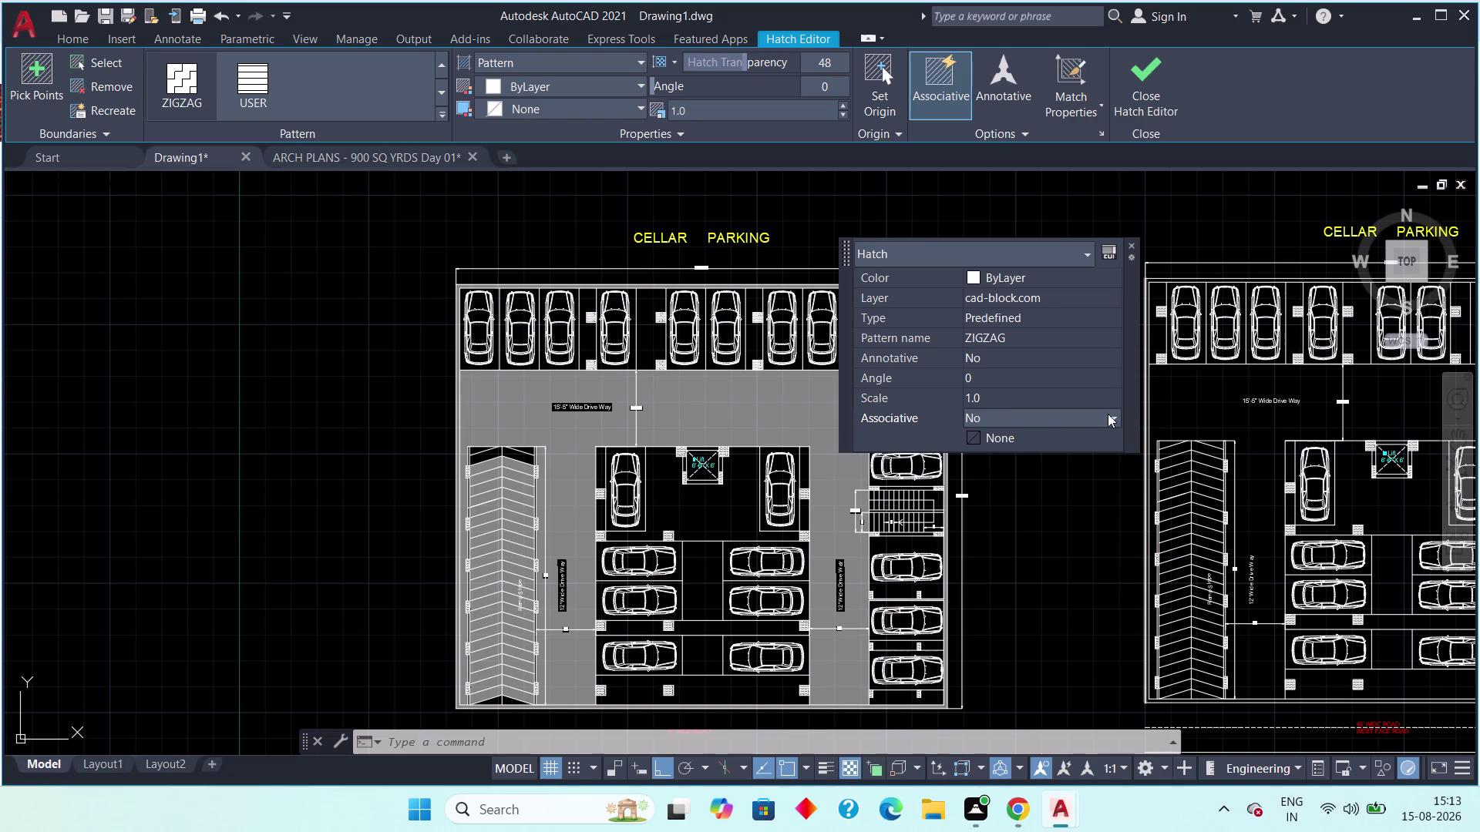
click(1107, 414)
click(1113, 414)
triple_click(1112, 414)
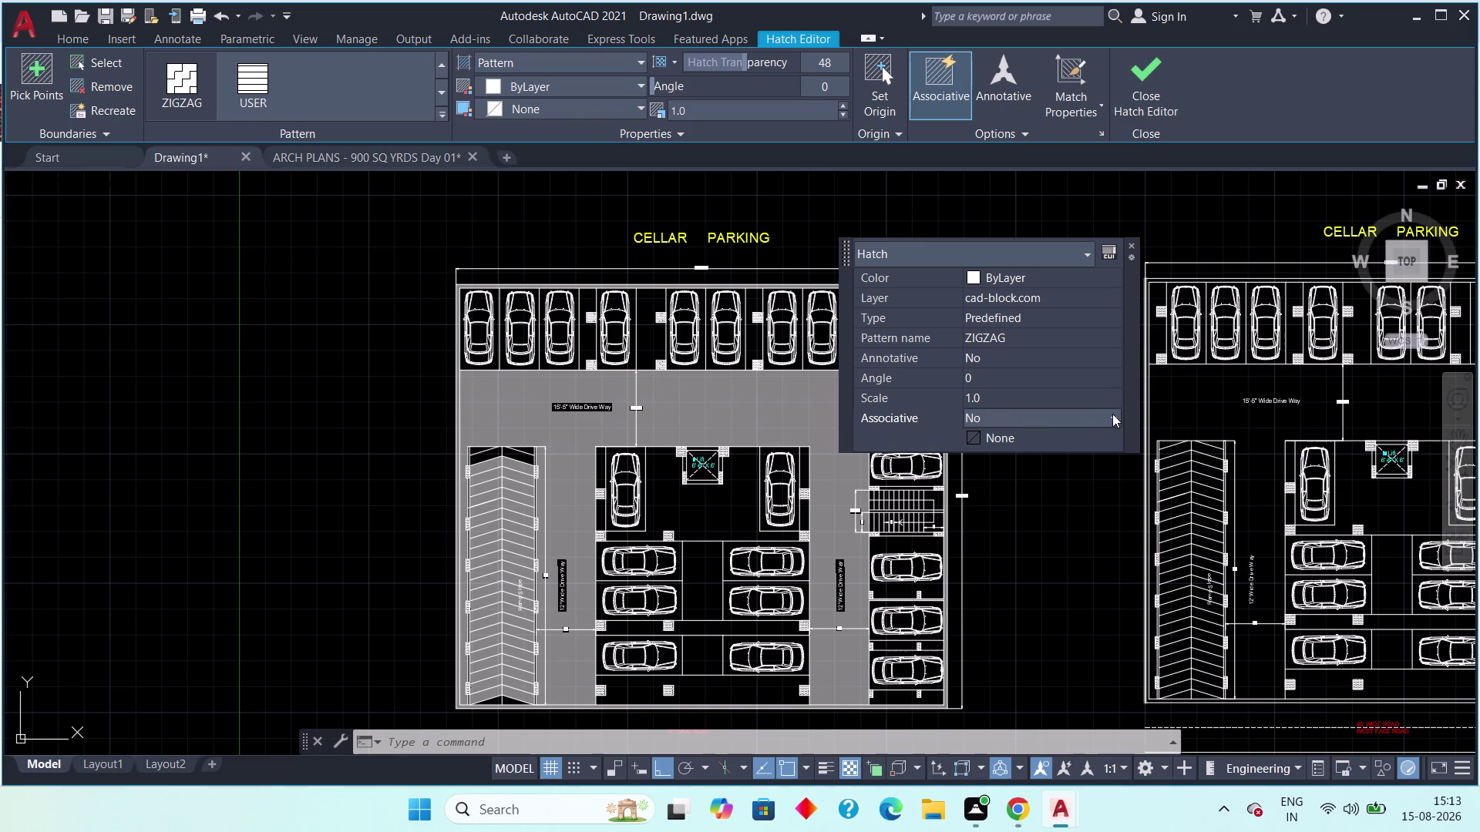
triple_click(1113, 414)
triple_click(1112, 414)
triple_click(1112, 413)
triple_click(1112, 414)
click(1136, 82)
key(Escape)
key(Escape)
key(Escape)
key(Escape)
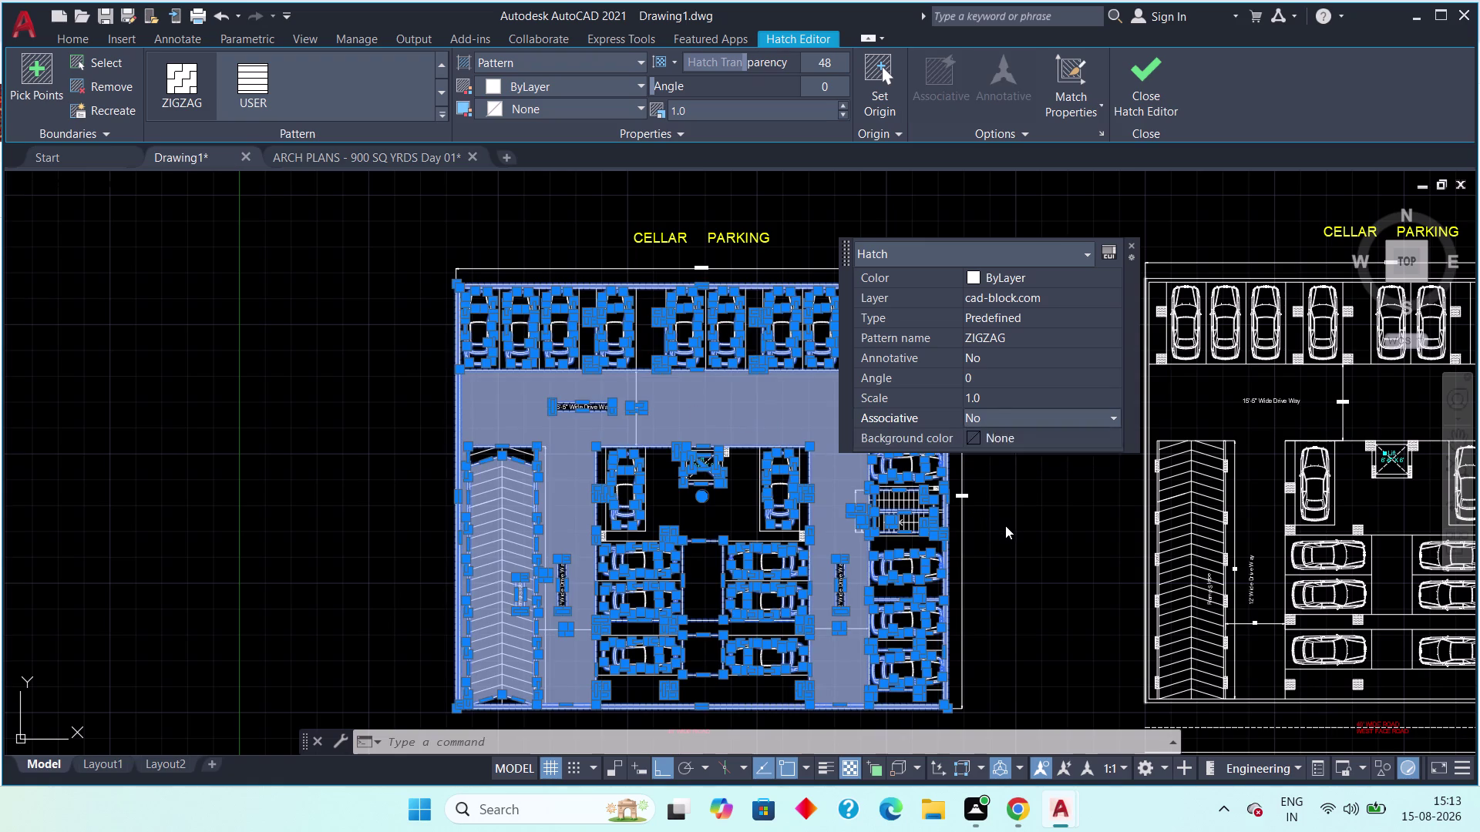
click(1115, 414)
click(1022, 440)
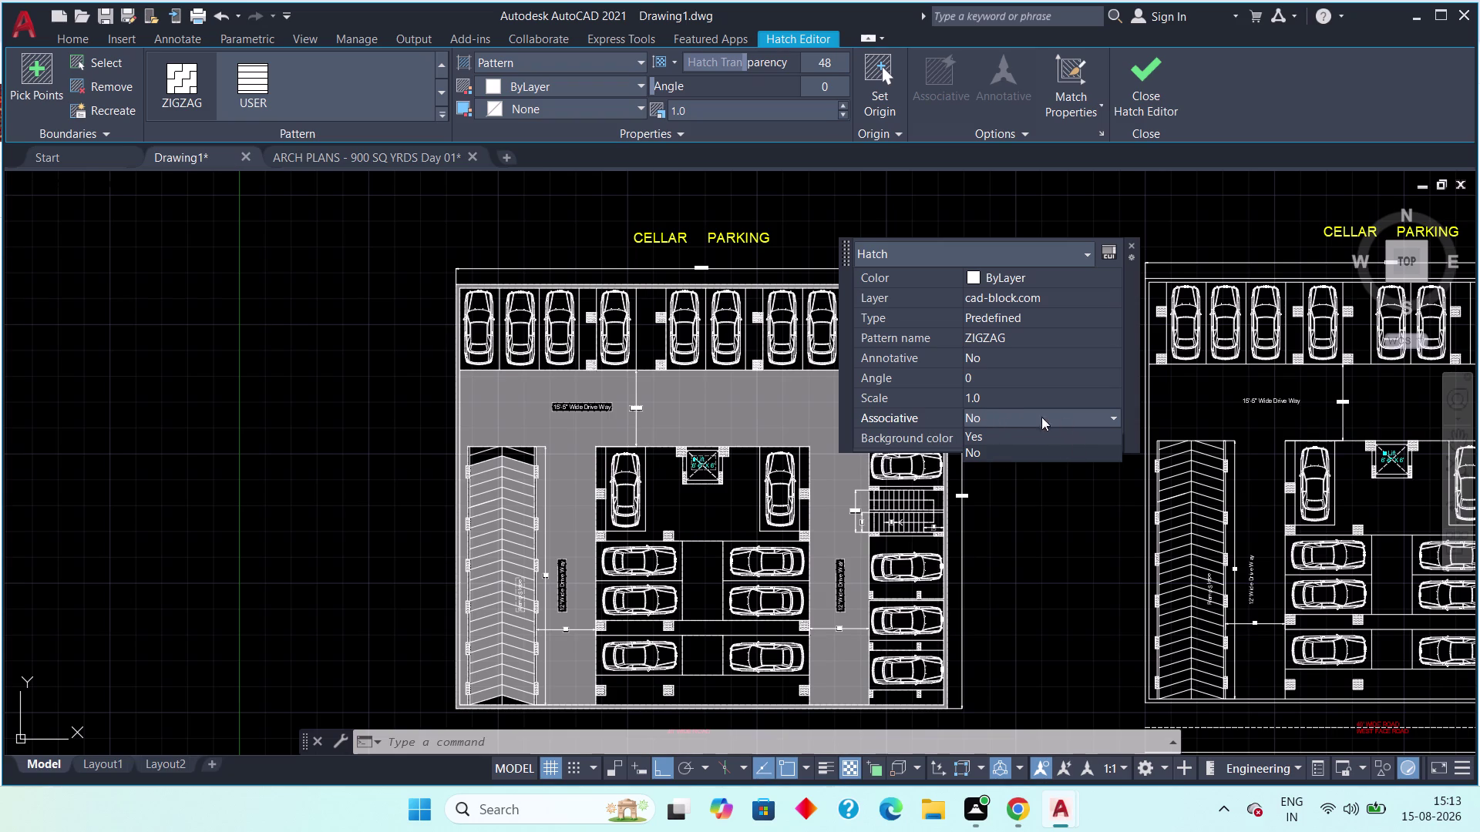
Apply the non-associative setting to the ZIGZAG hatch while panning across the plans.
click(1155, 89)
scroll(down, 3)
middle_drag(731, 556, 626, 544)
scroll(down, 3)
scroll(down, 3)
scroll(down, 3)
scroll(down, 3)
scroll(down, 3)
middle_drag(712, 569, 770, 516)
middle_drag(770, 515, 748, 543)
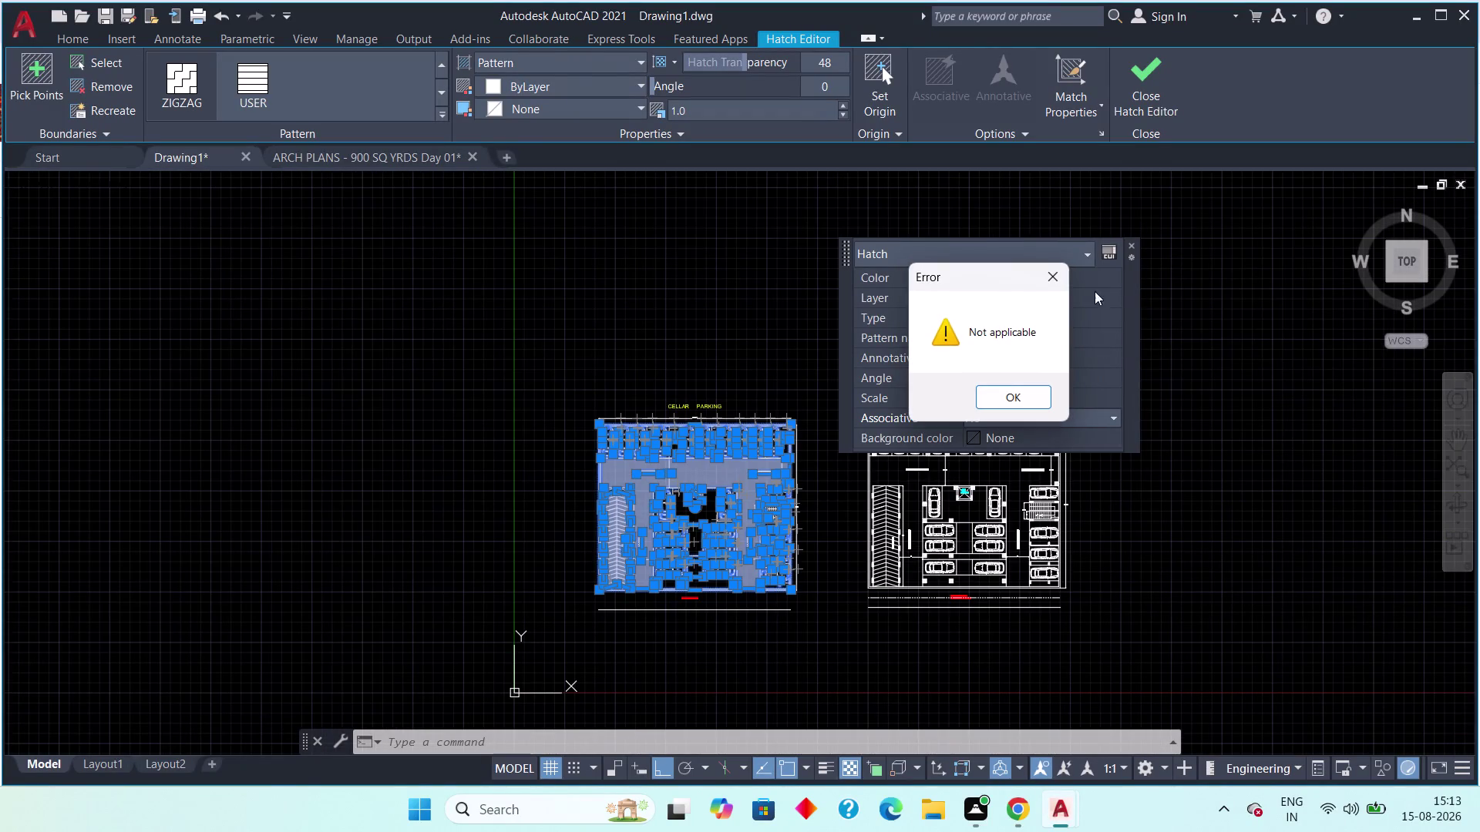
Dismiss the 'Not applicable' error and keep Associative set to No.
click(1014, 394)
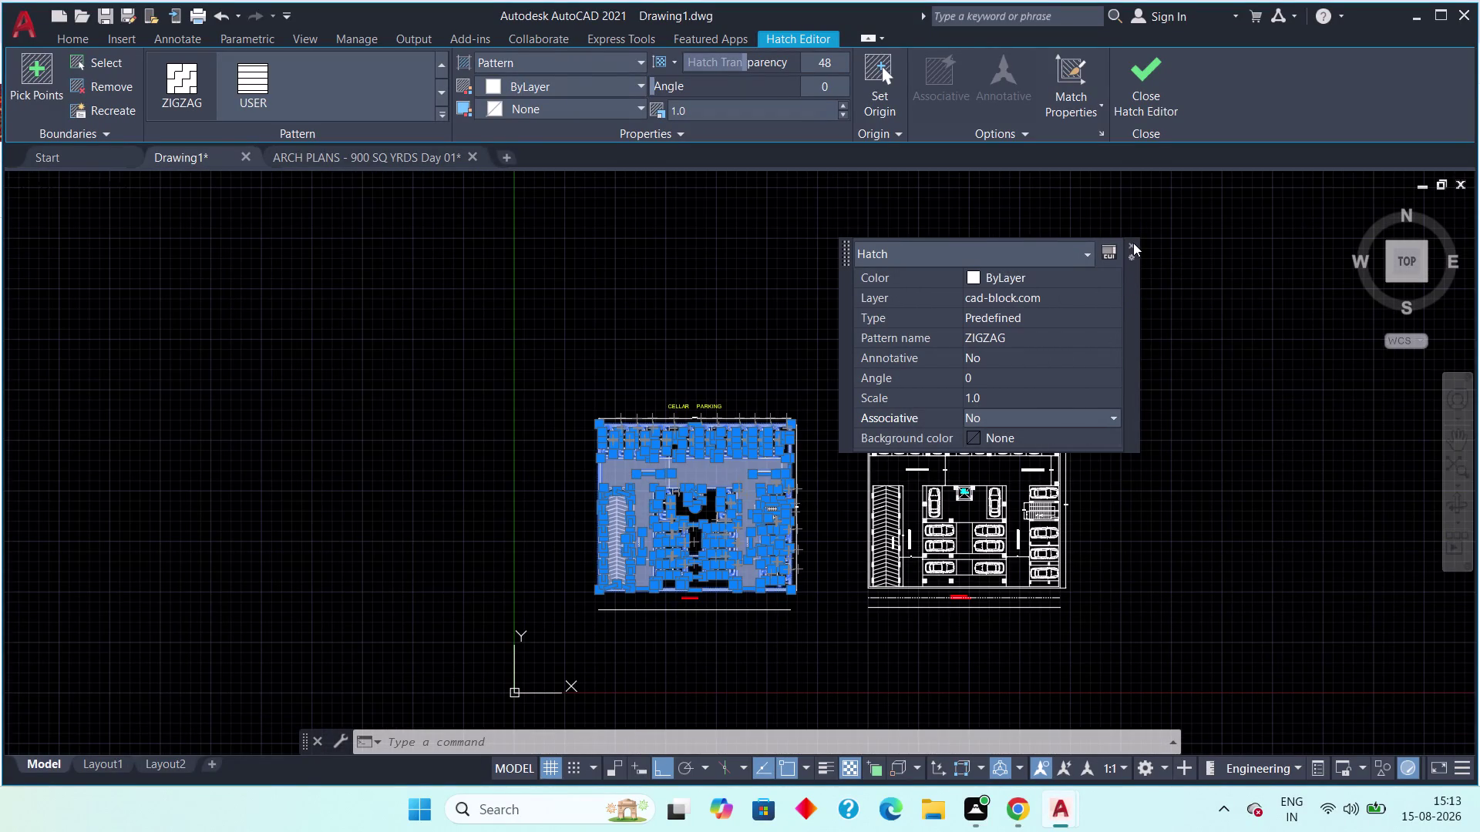
click(1099, 415)
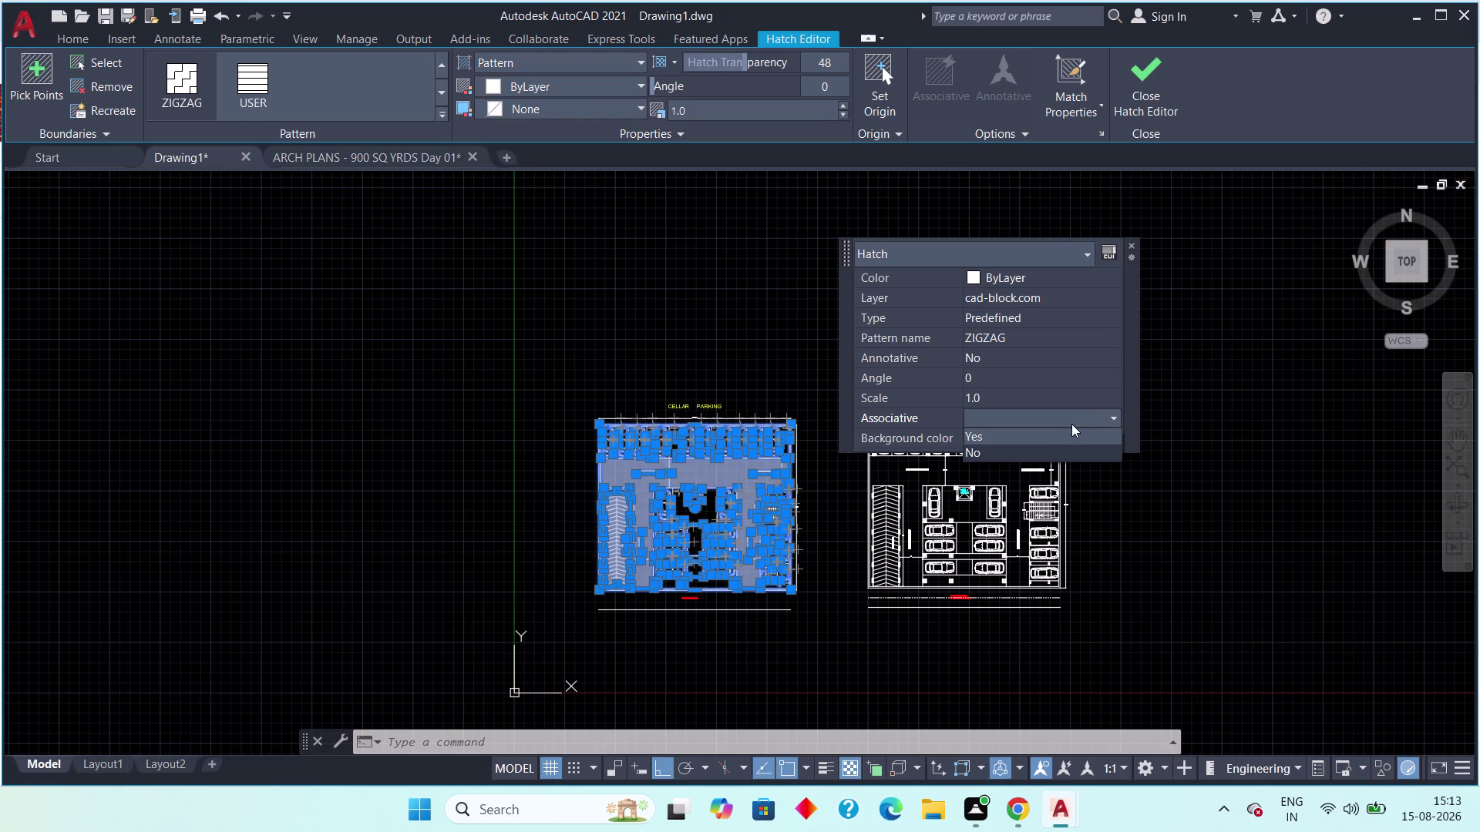
click(997, 431)
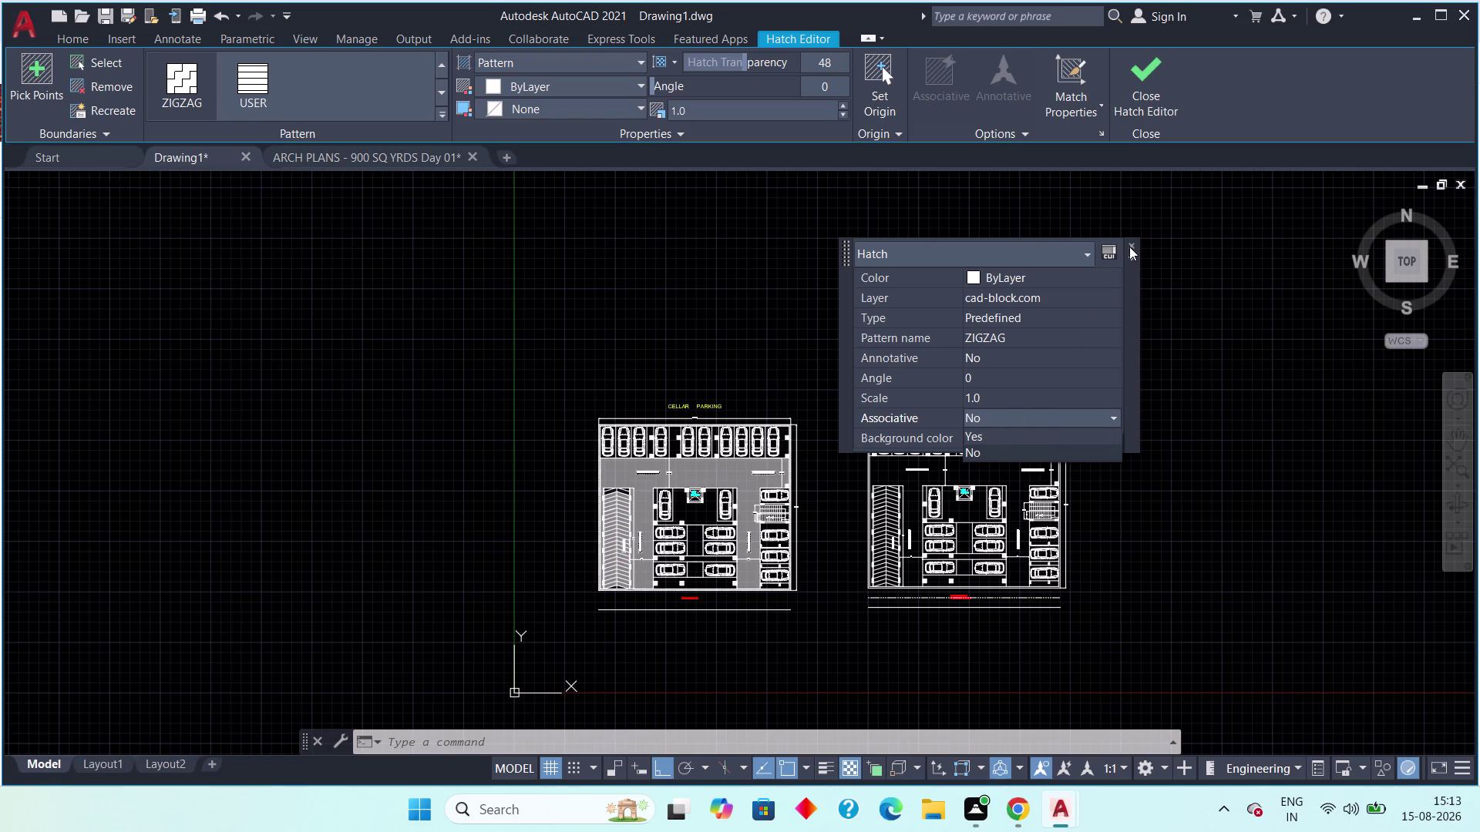
click(1129, 247)
click(1150, 96)
key(Escape)
key(Escape)
key(Escape)
middle_drag(686, 485, 509, 516)
middle_drag(561, 505, 501, 553)
scroll(down, 3)
scroll(down, 3)
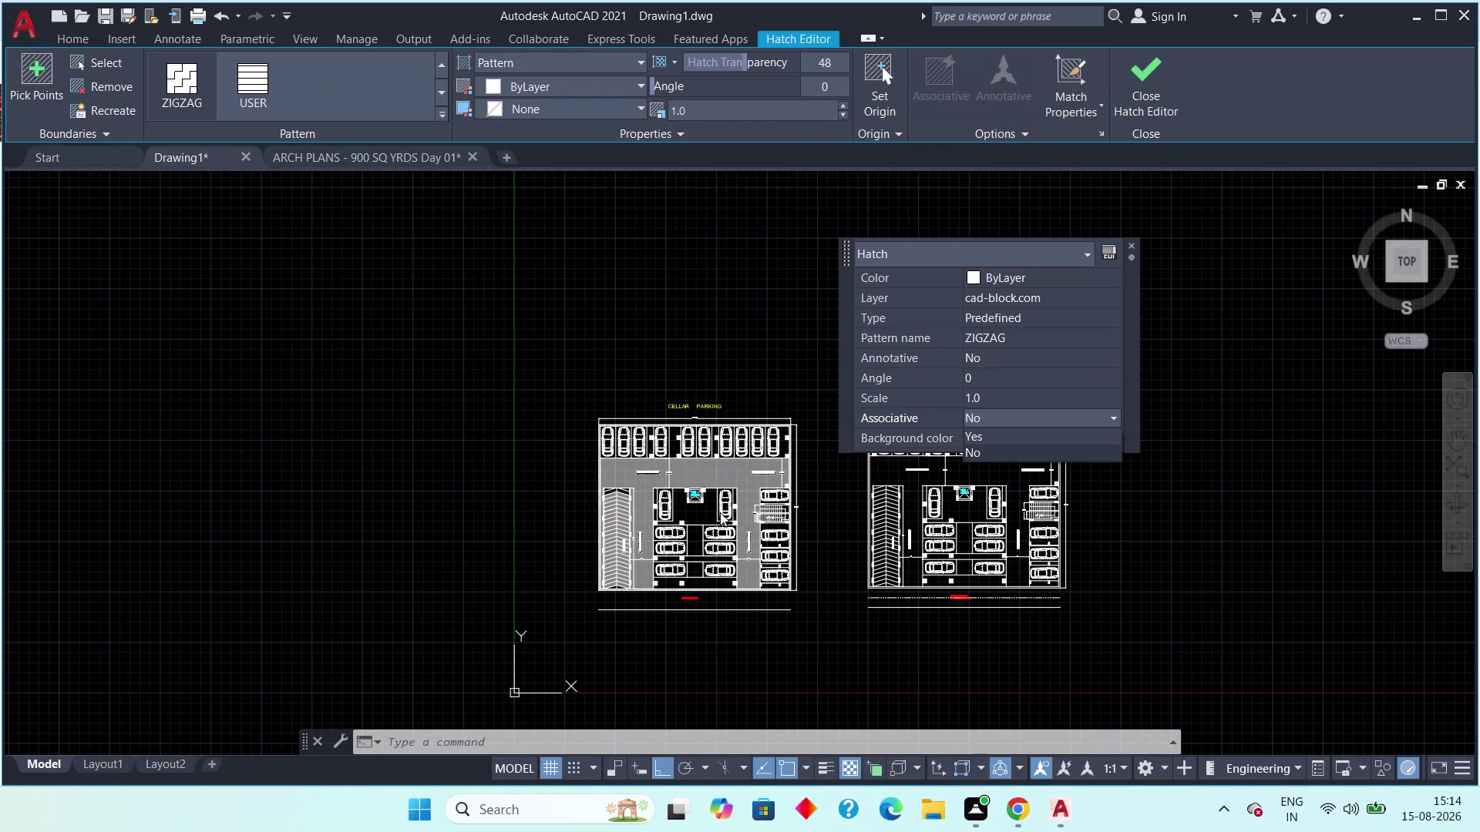
middle_drag(764, 495, 637, 595)
scroll(down, 3)
Zoom out, end the hatch edit and dismiss the second 'Not applicable' error.
scroll(down, 3)
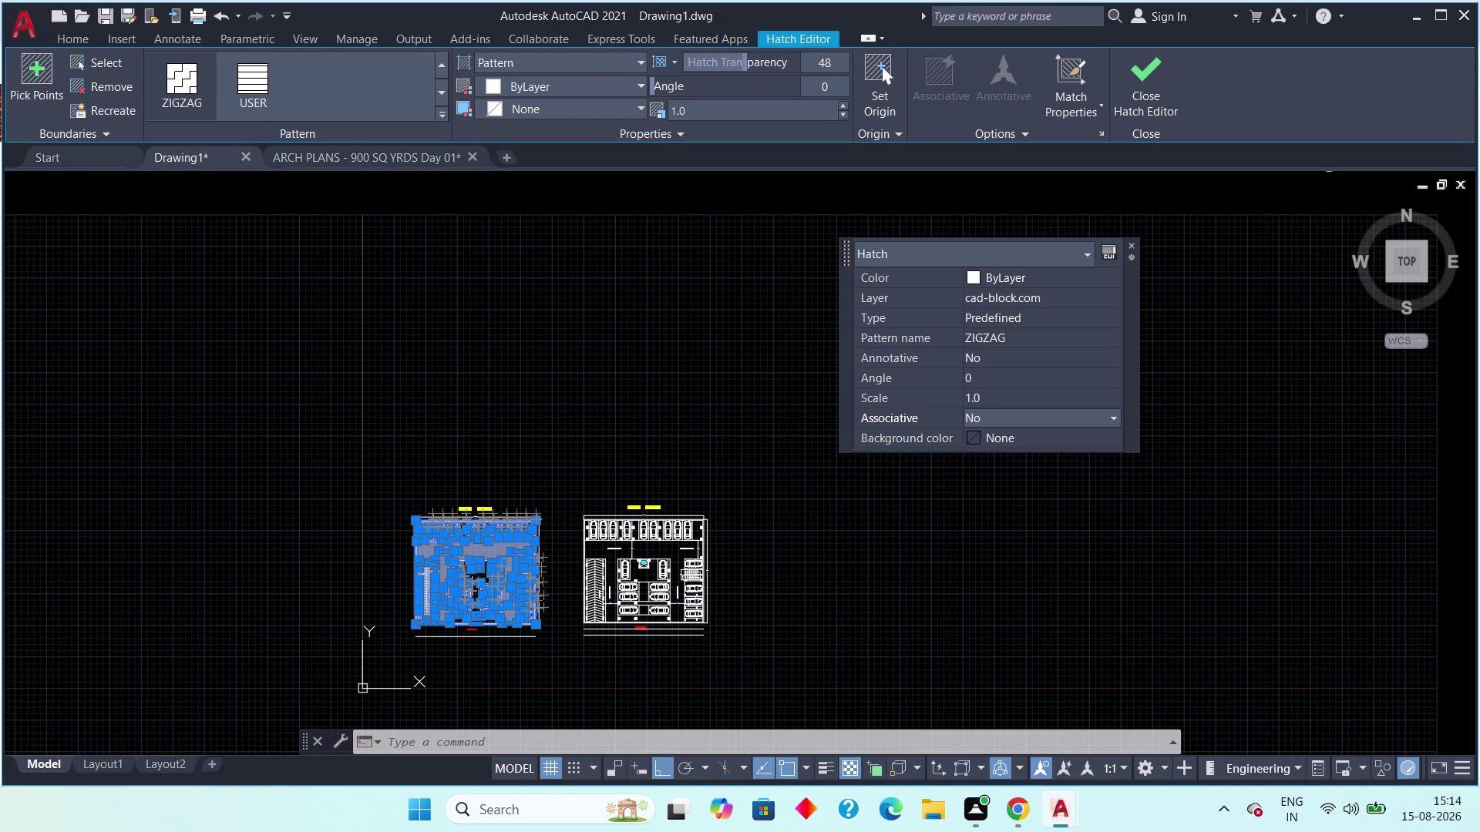
key(Escape)
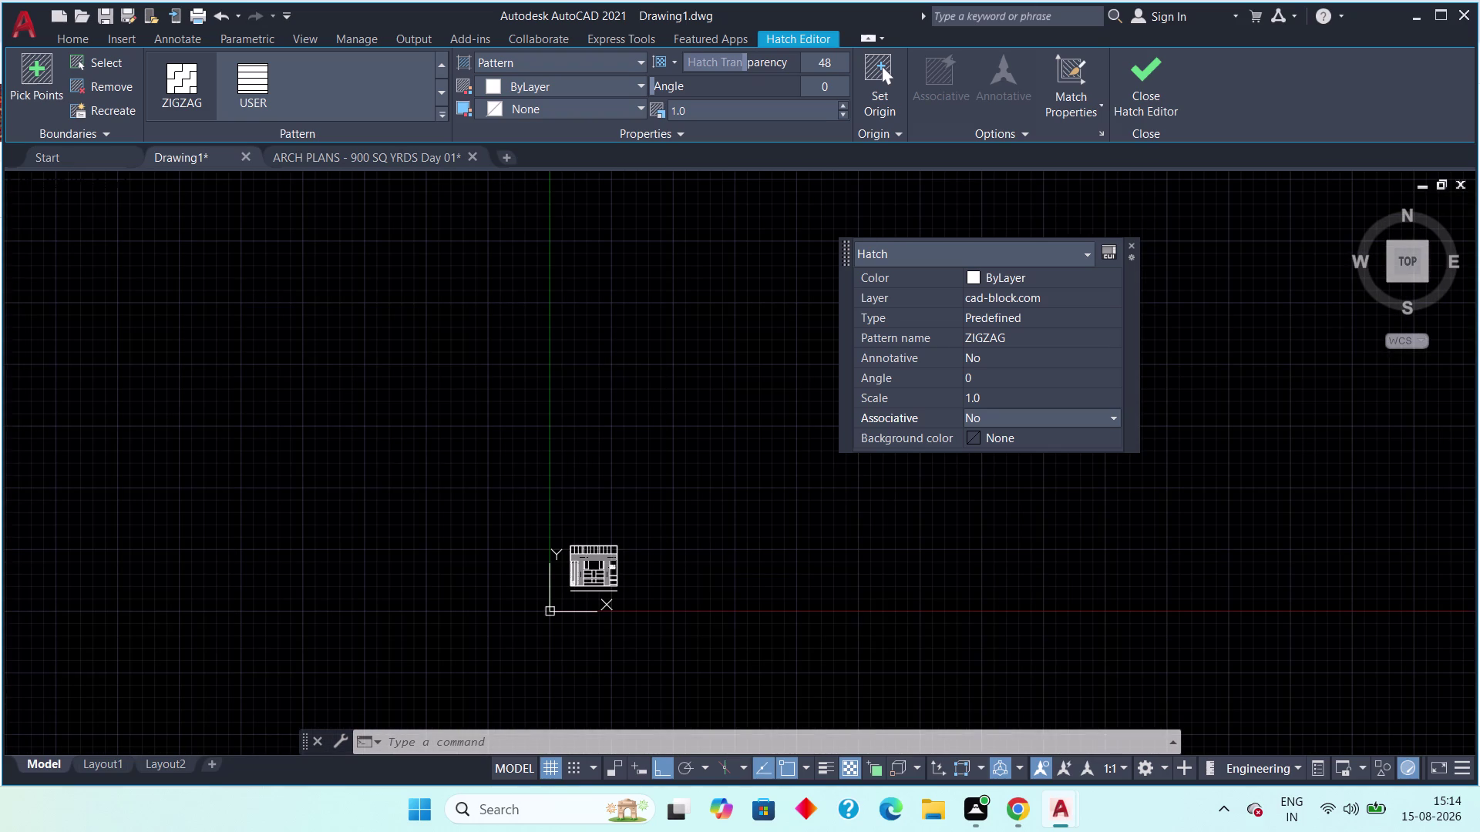
key(Escape)
key(Escape)
key(Escape)
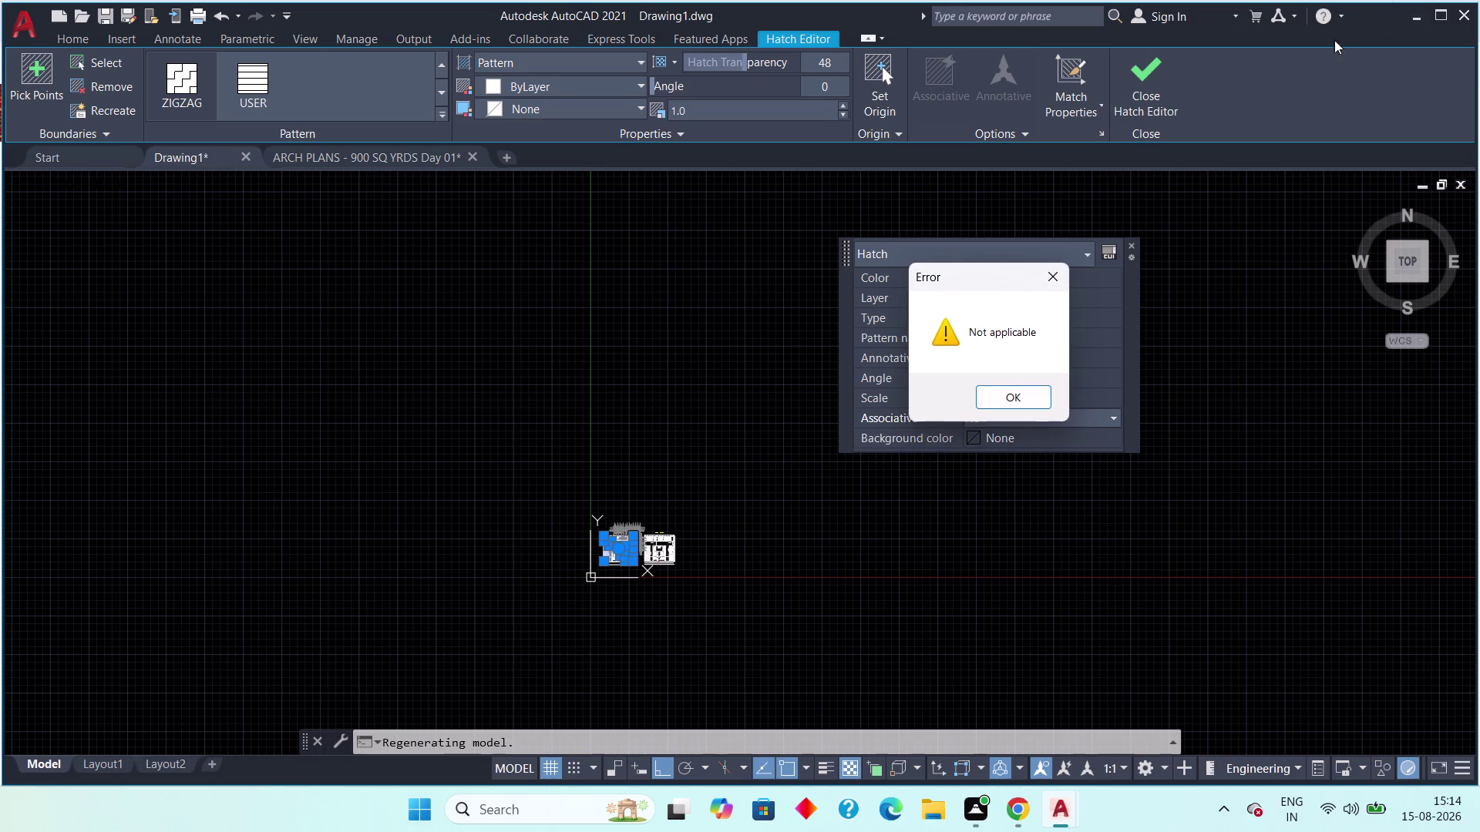
click(1021, 399)
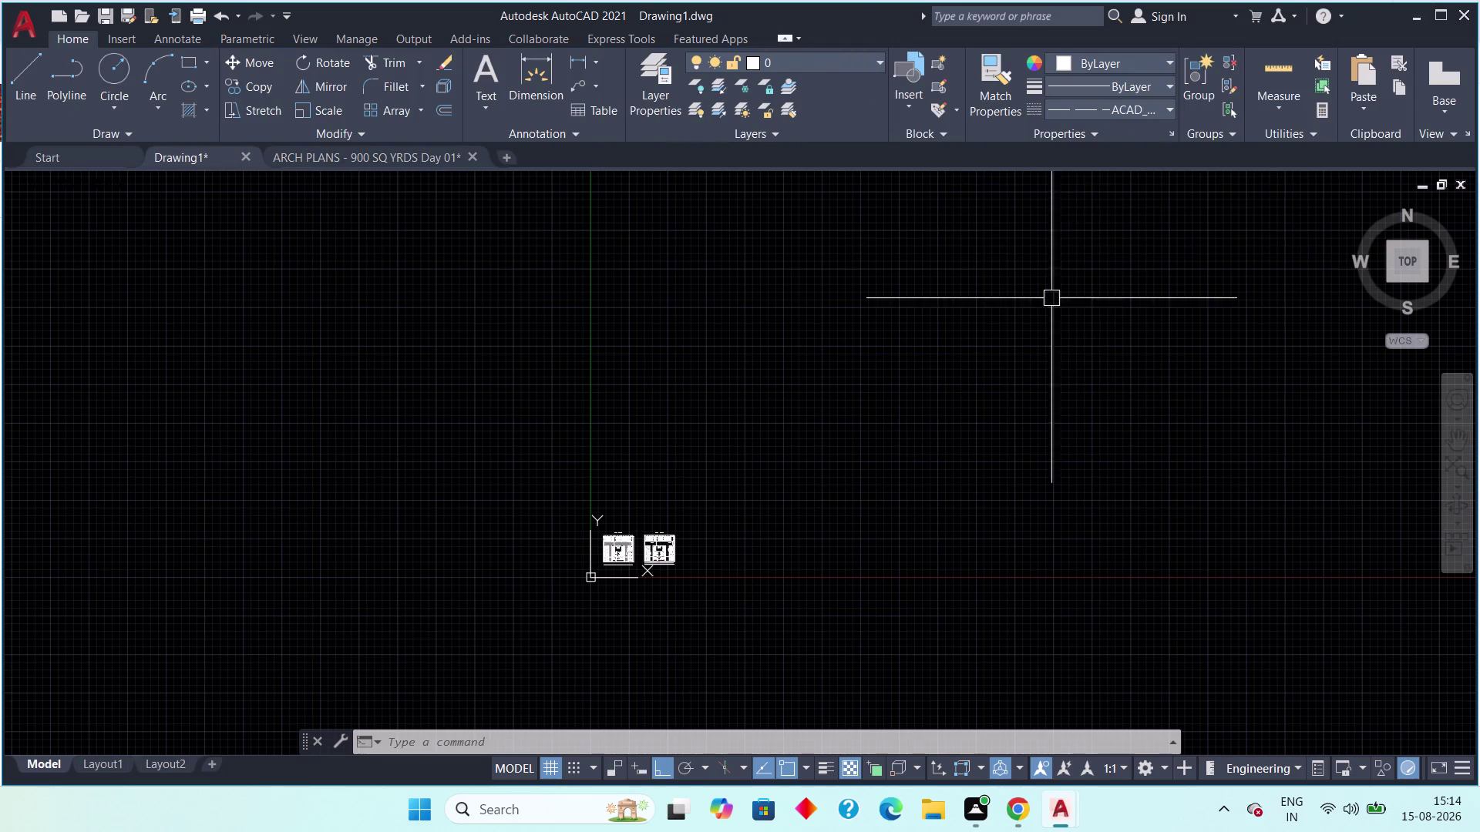
middle_drag(825, 494, 972, 378)
scroll(up, 3)
middle_drag(825, 423, 897, 406)
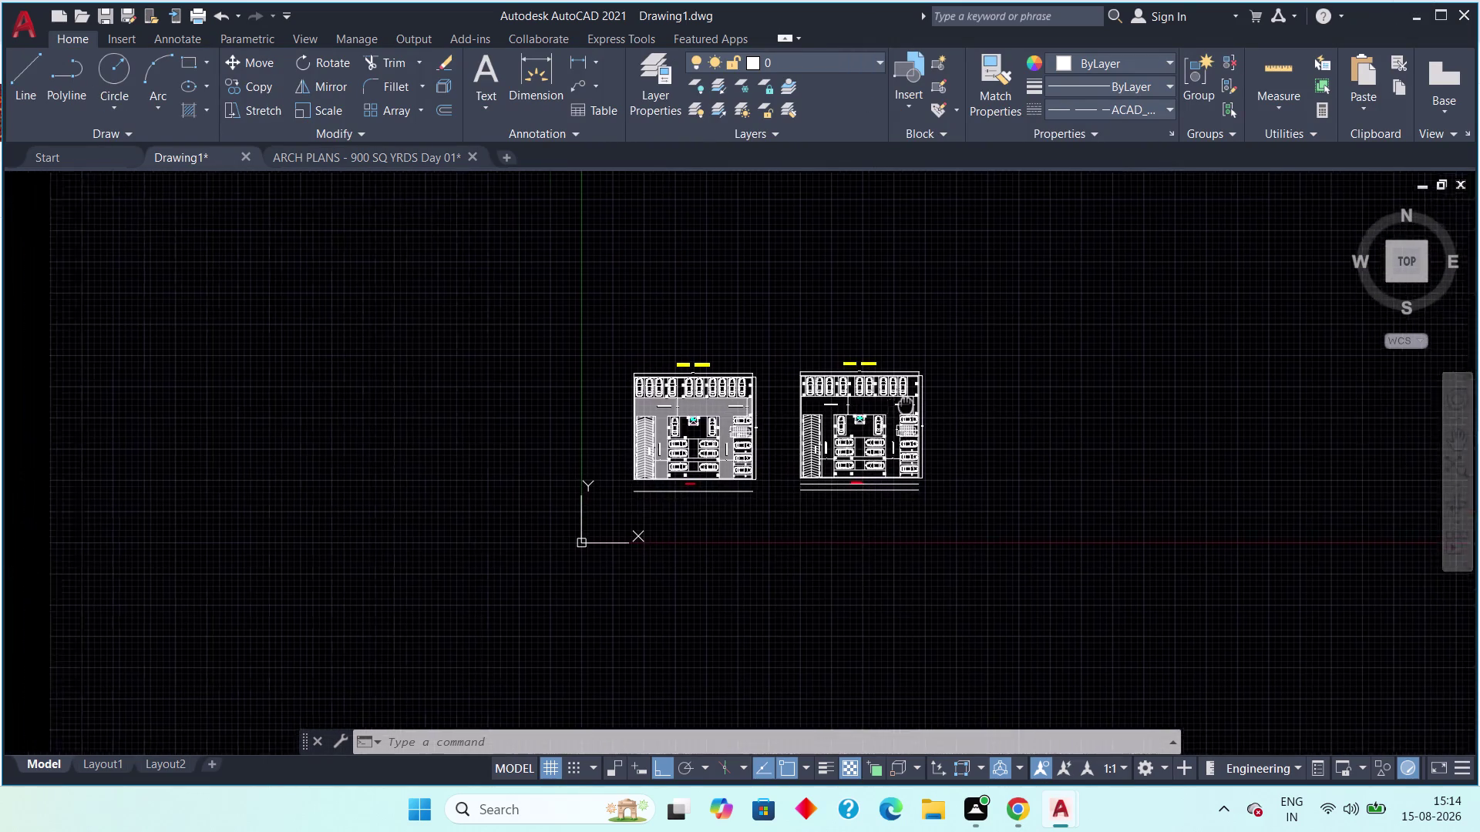
middle_drag(896, 406, 939, 397)
scroll(up, 3)
key(Escape)
middle_drag(833, 409, 972, 409)
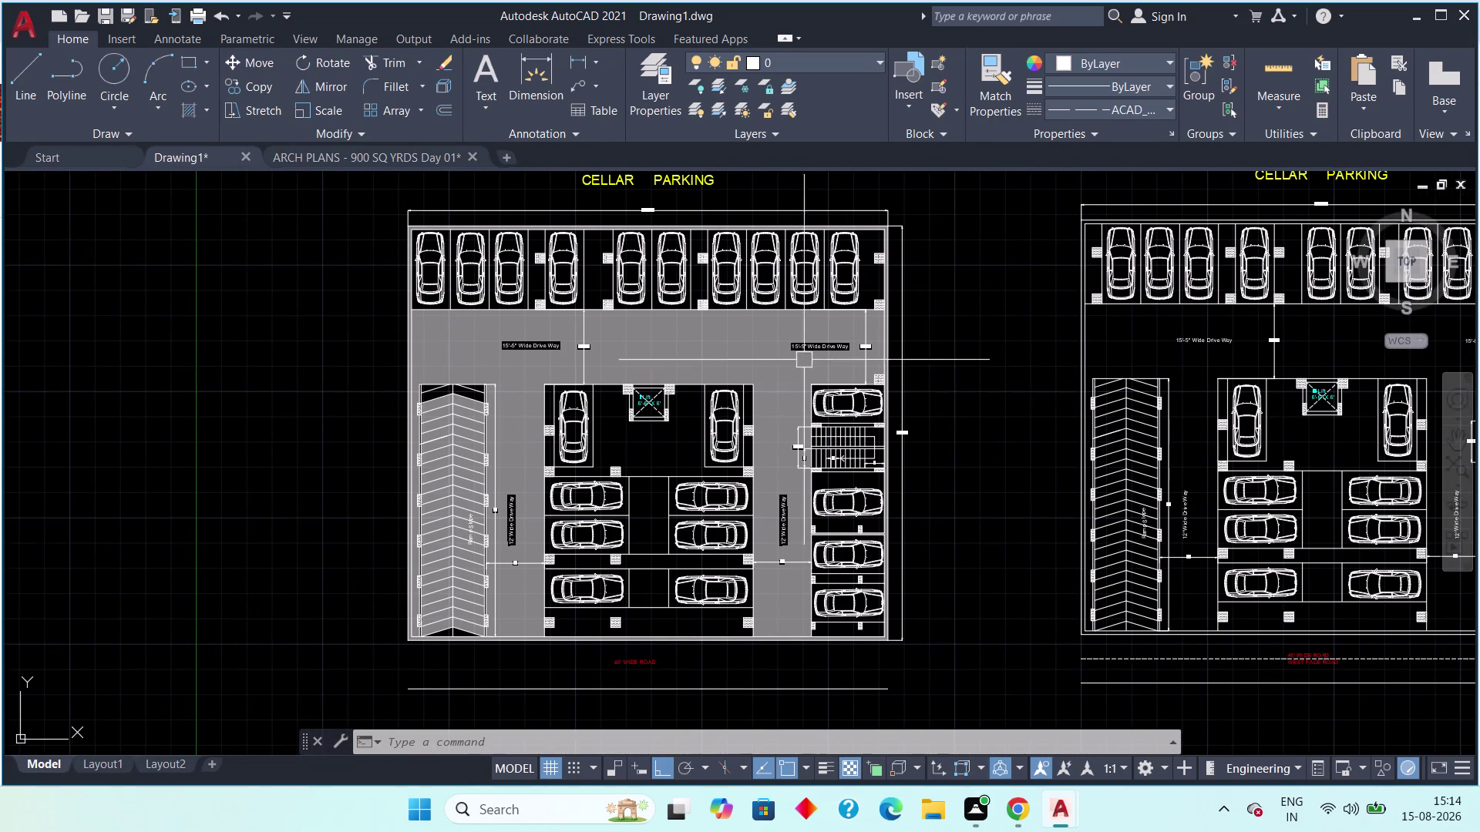
click(759, 351)
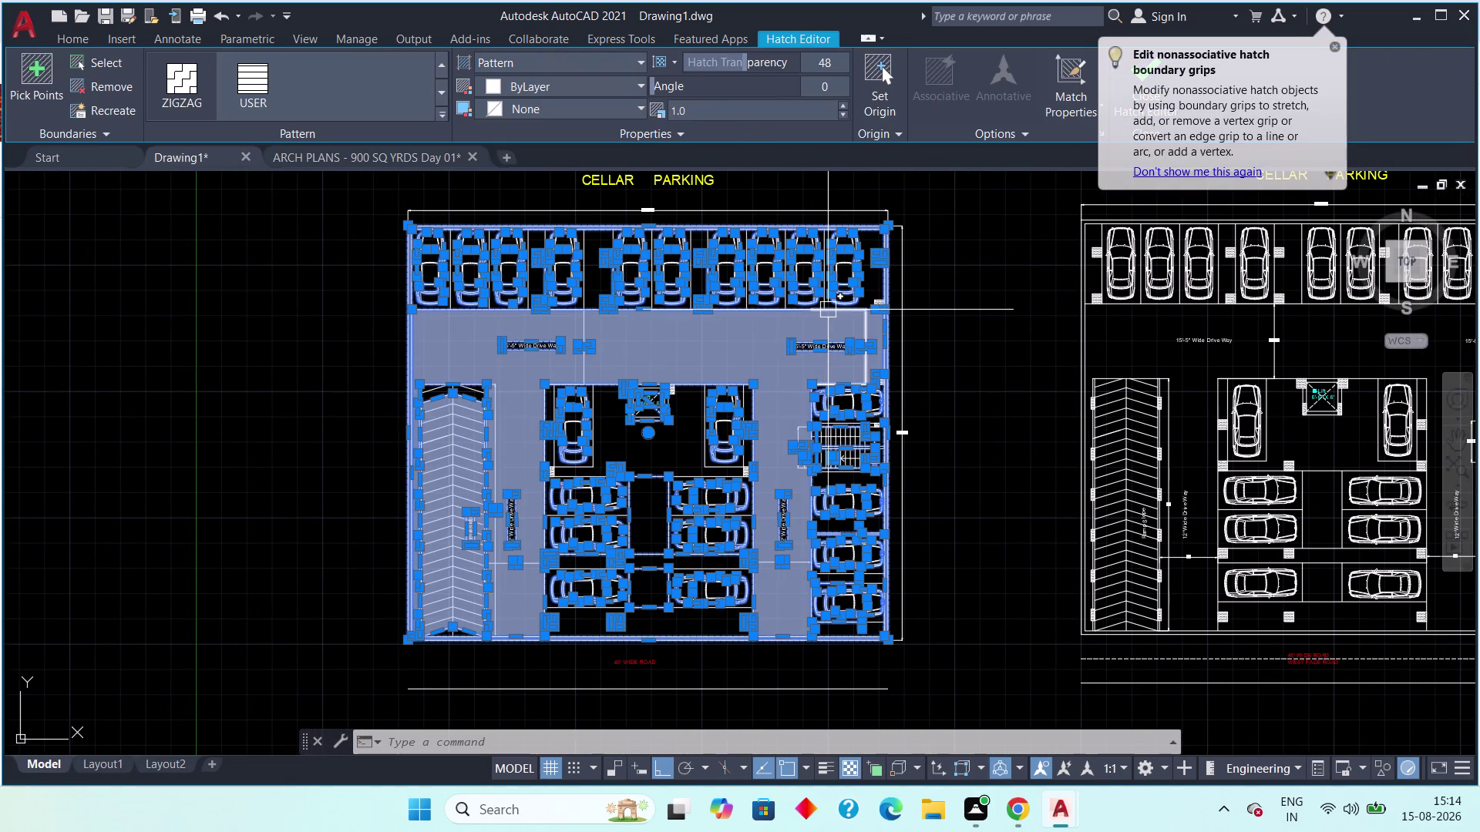
key(Delete)
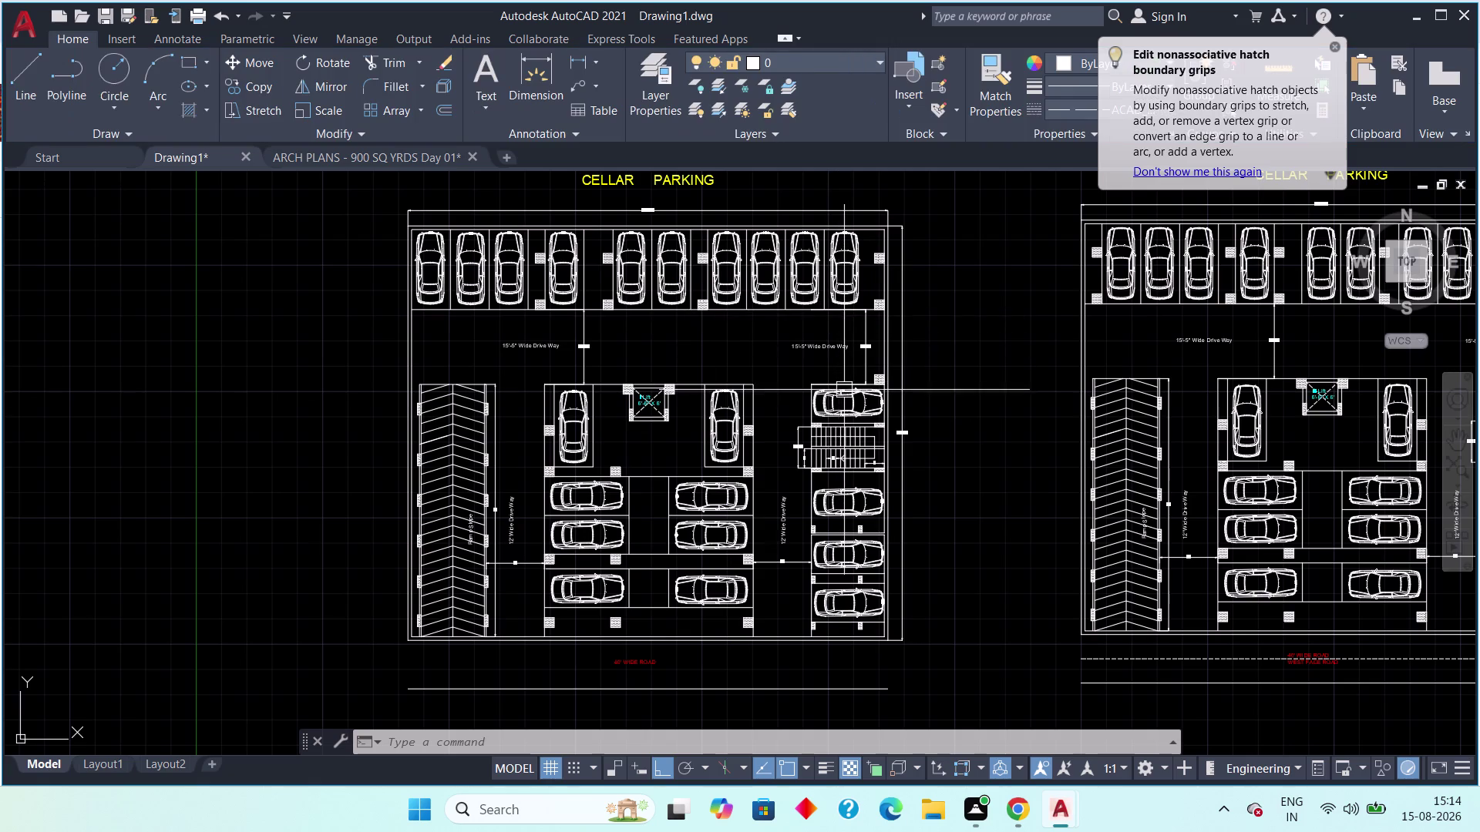
scroll(down, 3)
click(1336, 44)
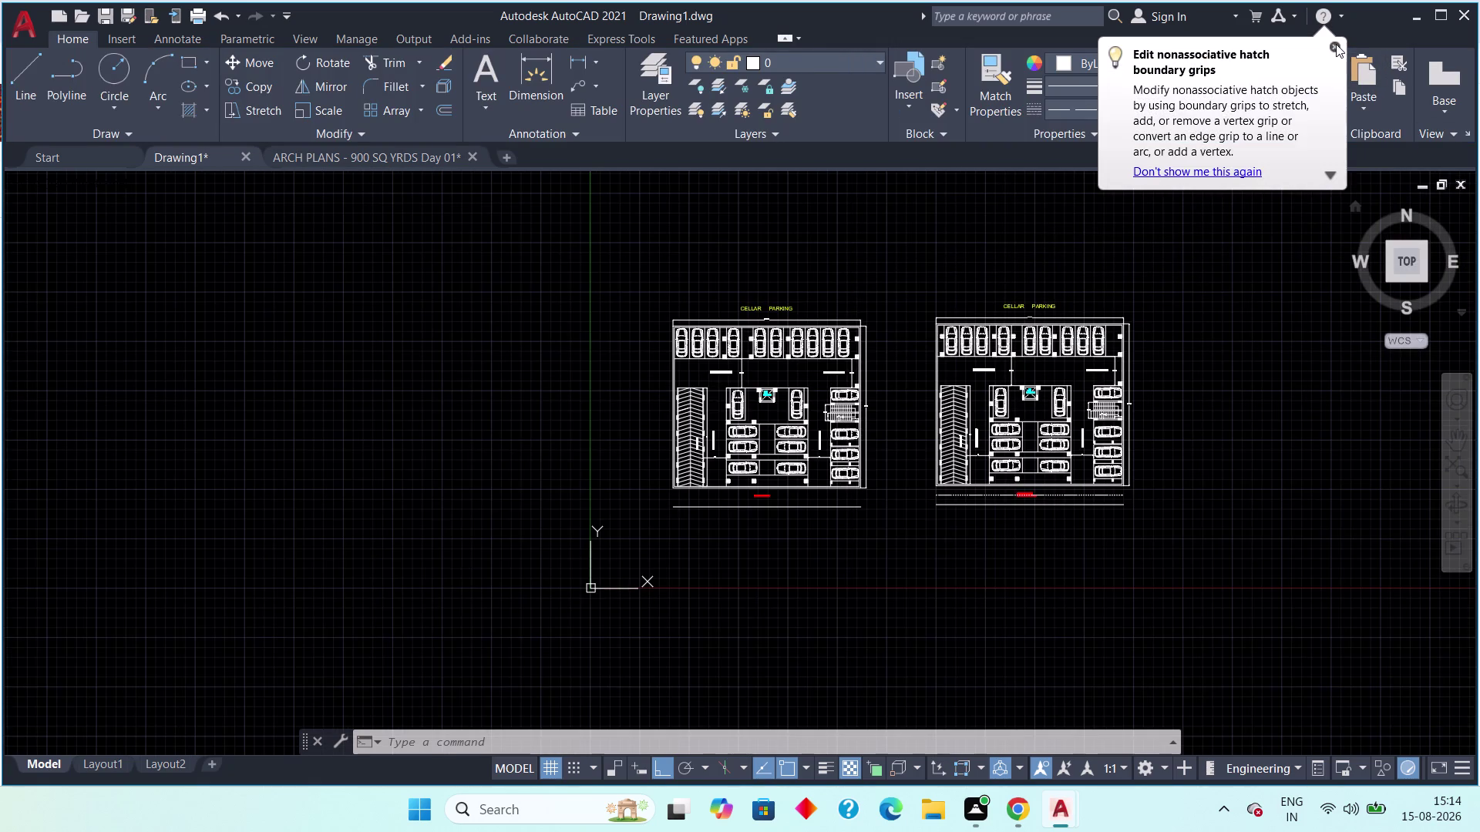
scroll(down, 3)
middle_drag(1166, 338, 870, 370)
scroll(up, 3)
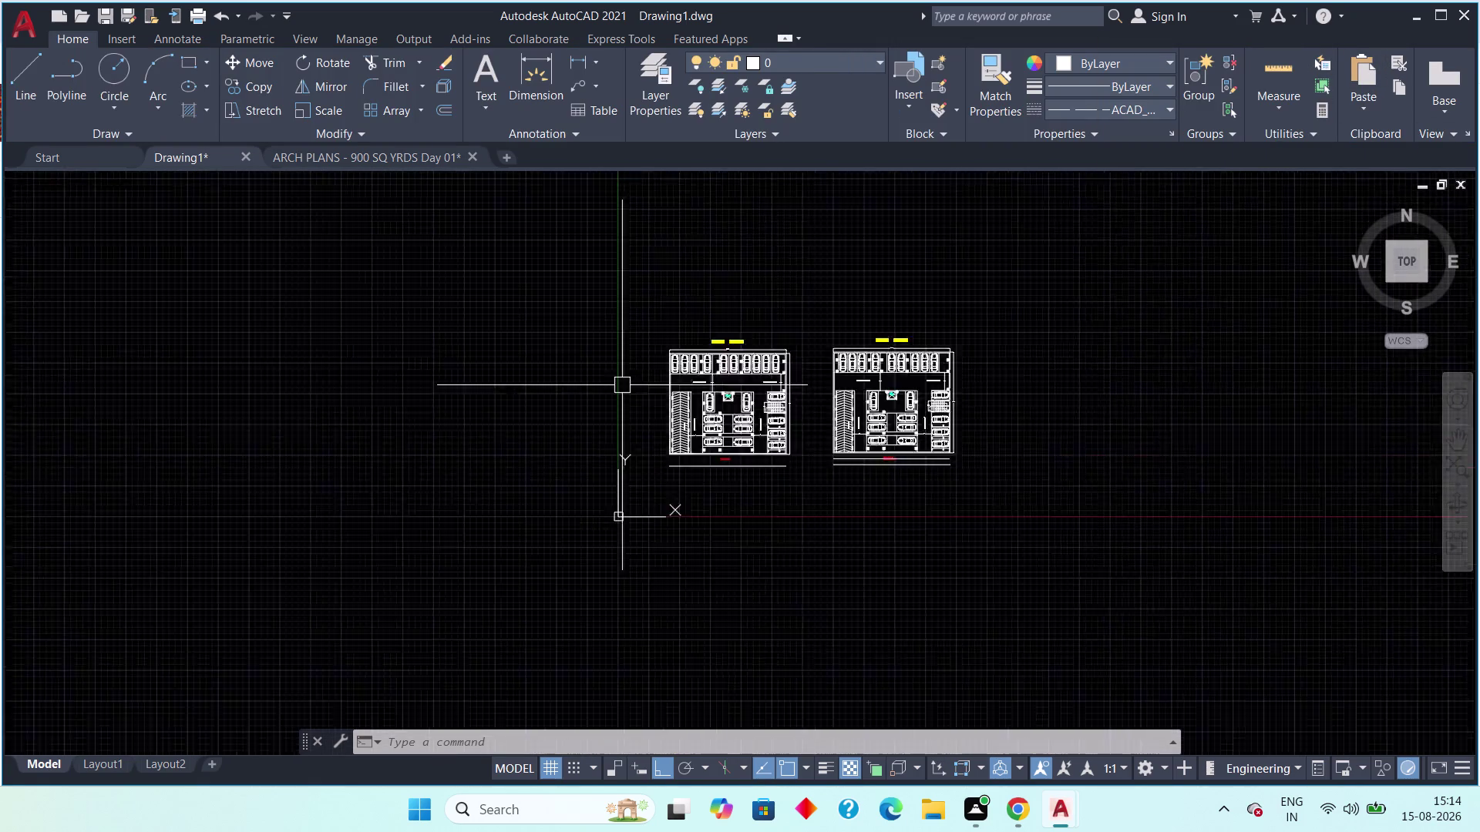
scroll(up, 3)
scroll(down, 3)
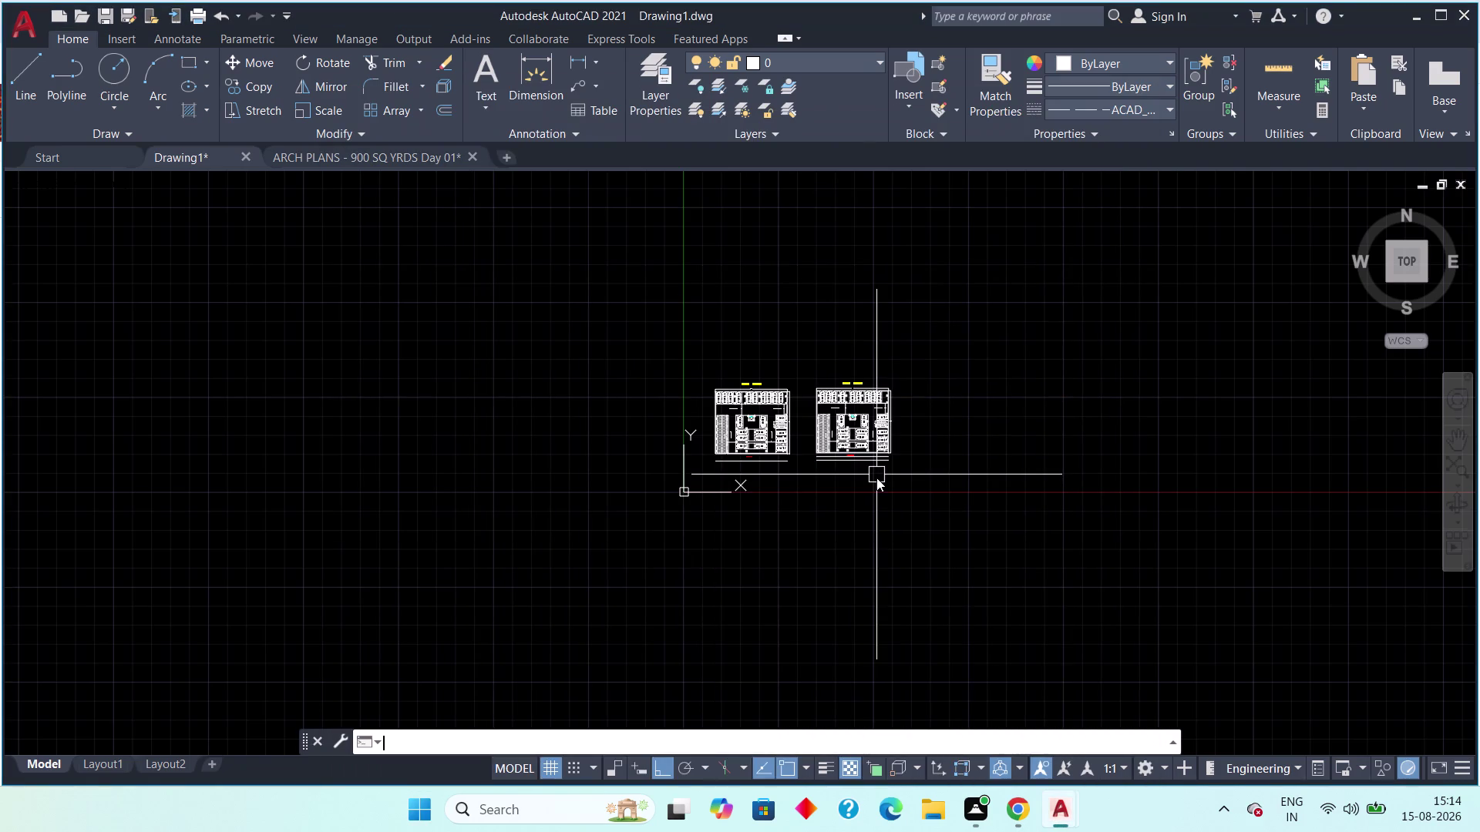
middle_drag(945, 478, 852, 493)
scroll(up, 3)
middle_drag(786, 451, 874, 446)
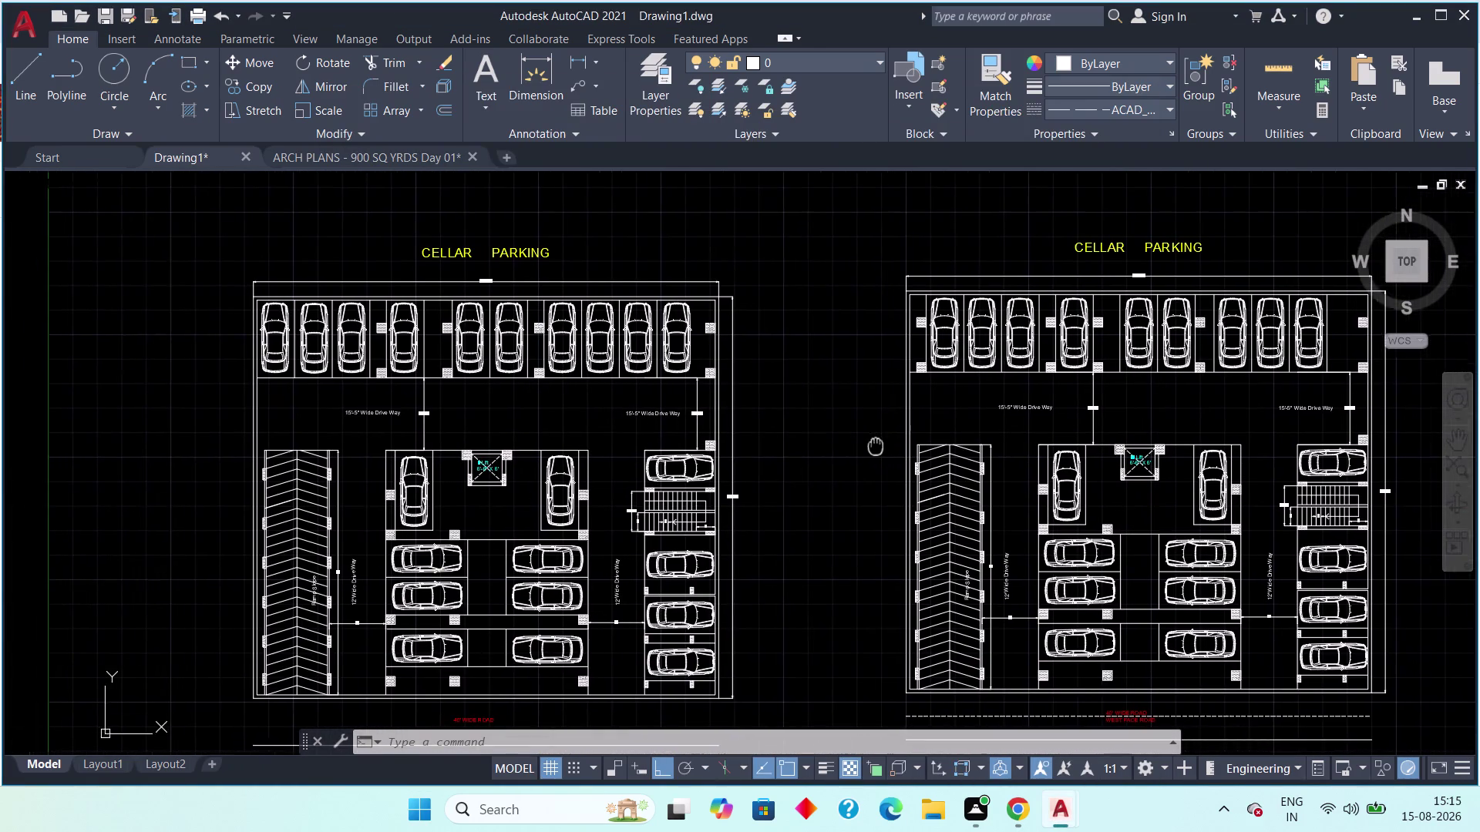
middle_drag(873, 446, 912, 447)
scroll(down, 3)
scroll(up, 3)
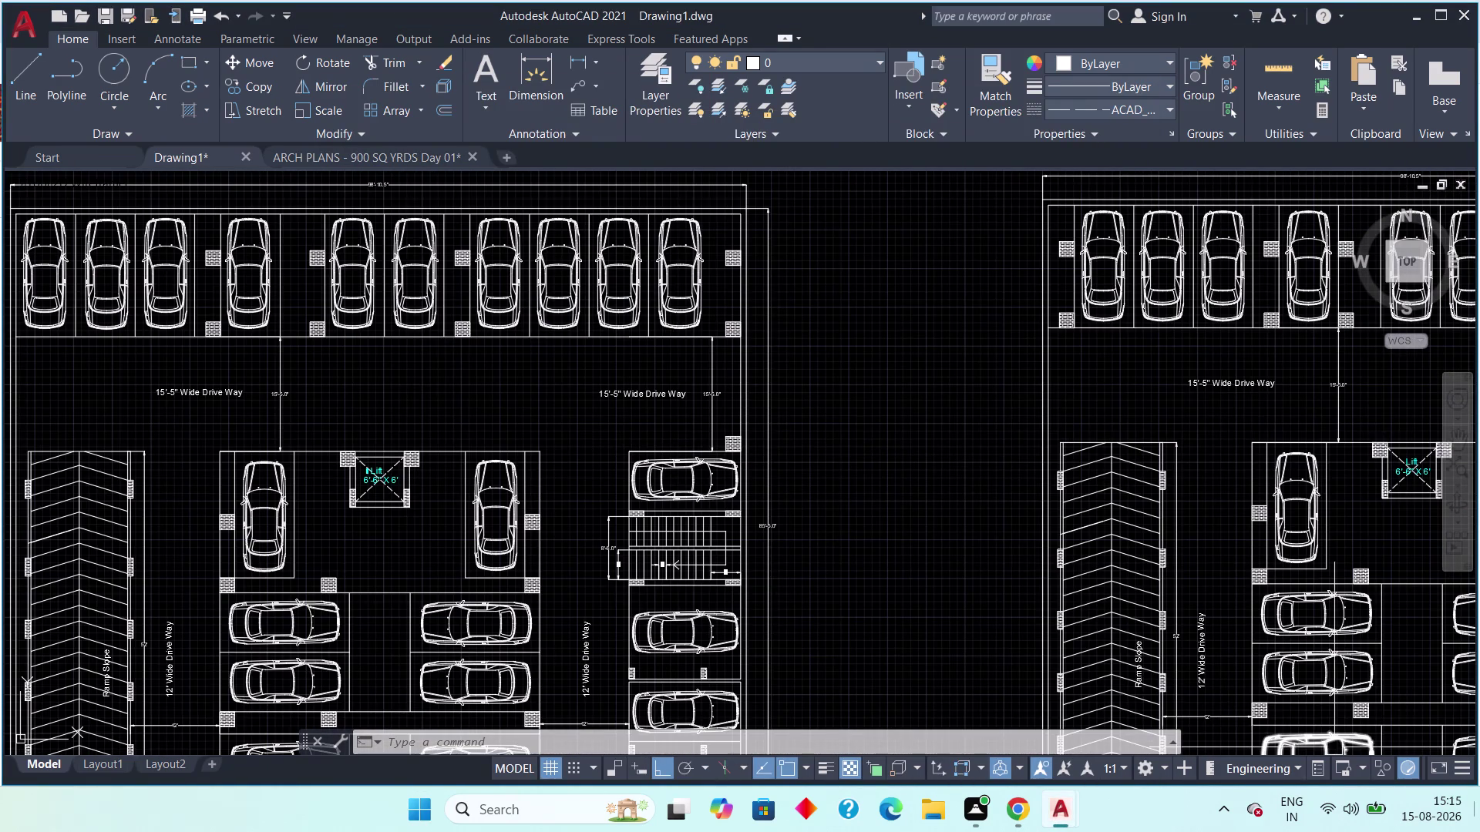
click(1371, 797)
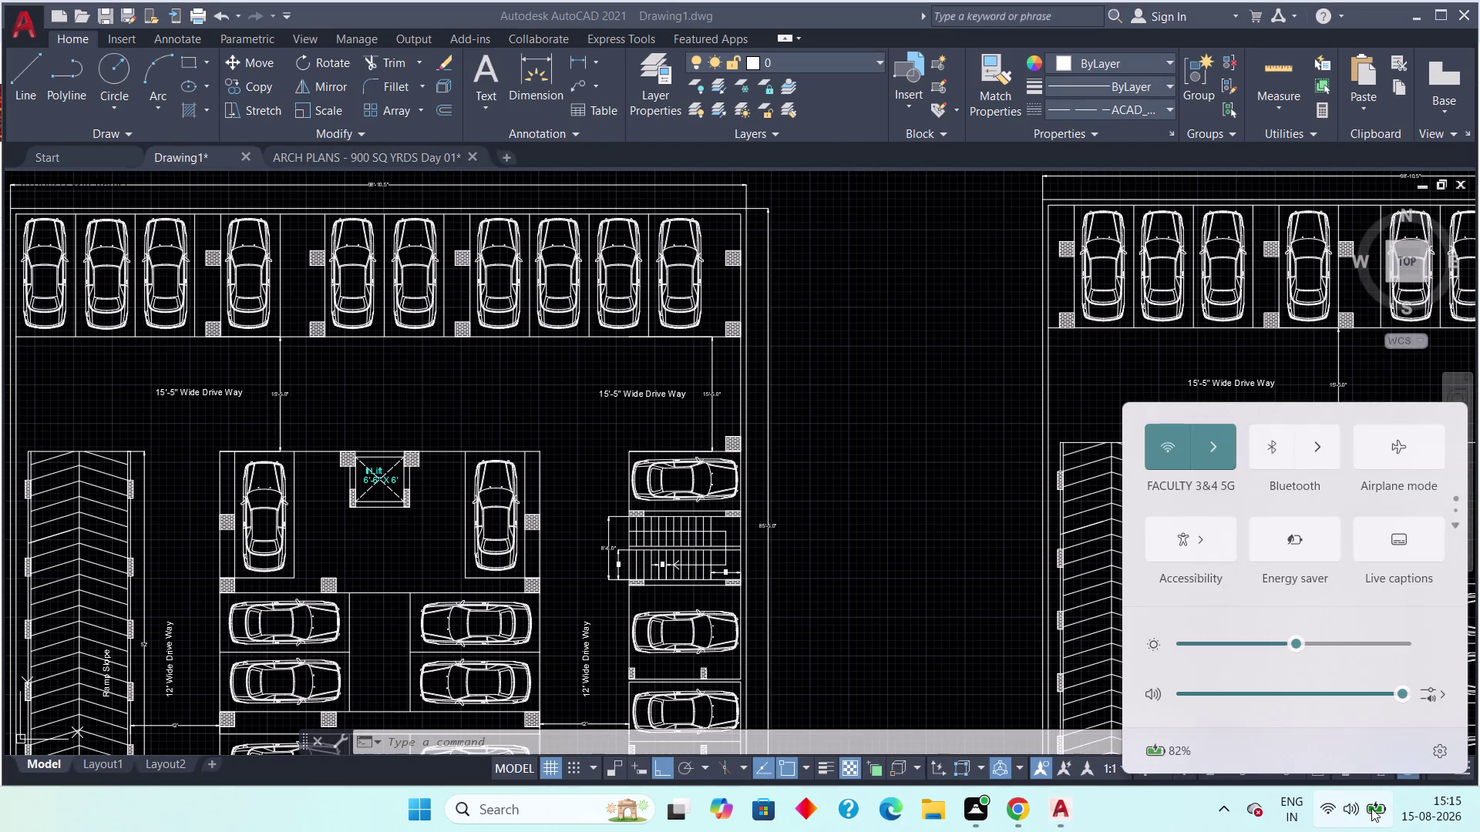
click(1372, 809)
scroll(down, 3)
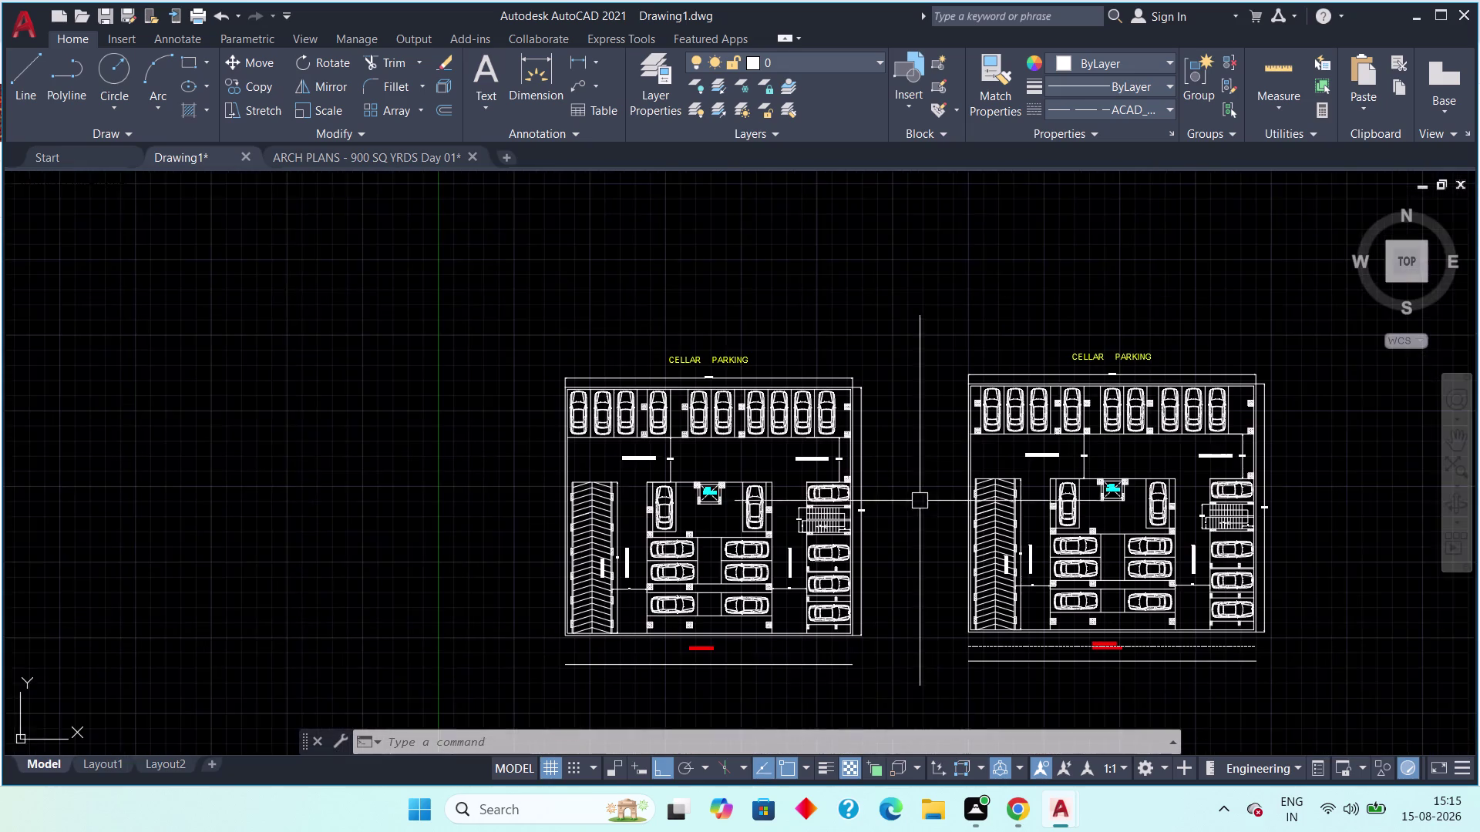
middle_drag(921, 497, 845, 485)
key(h)
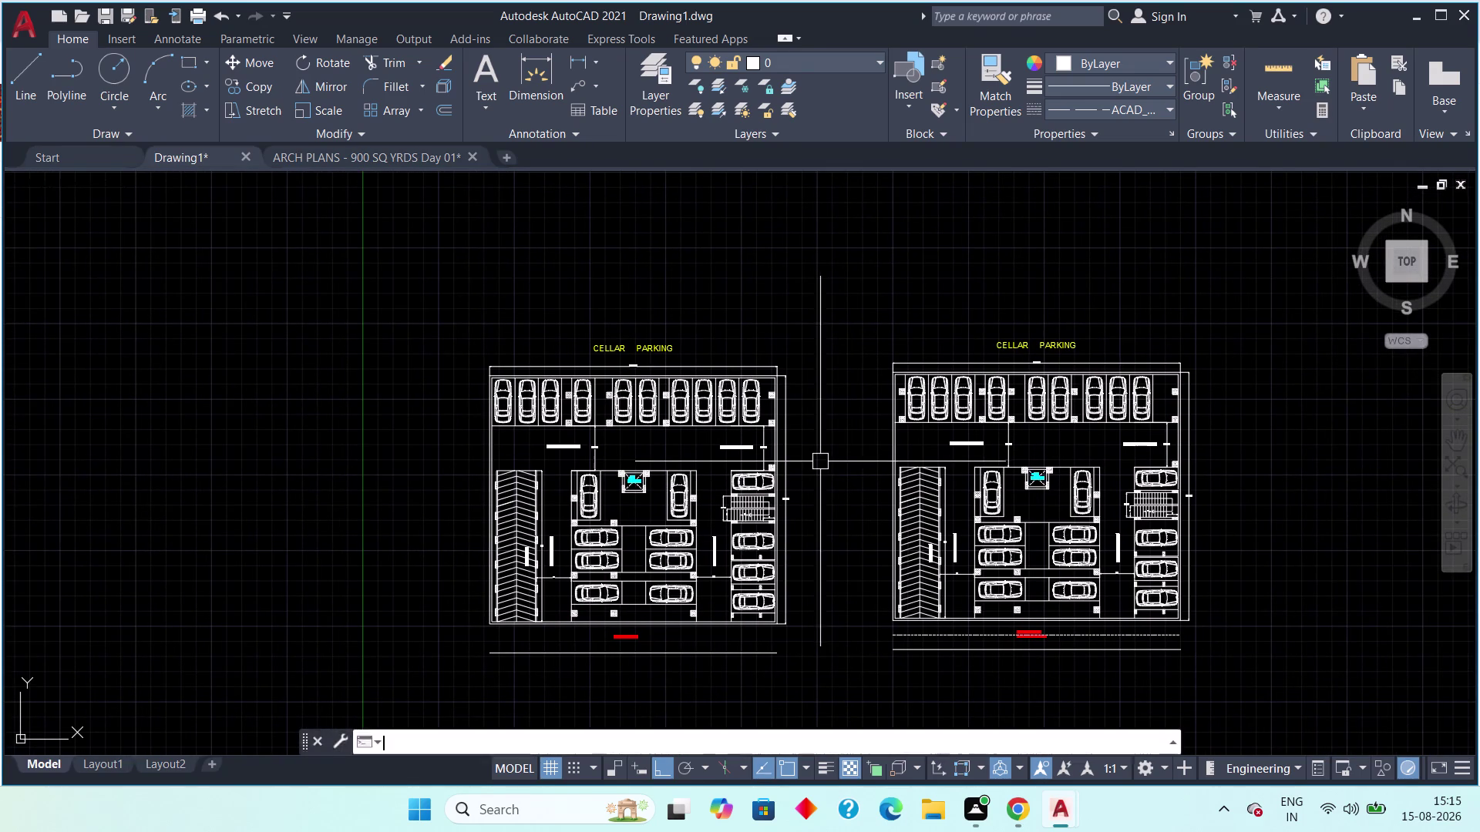
key(space)
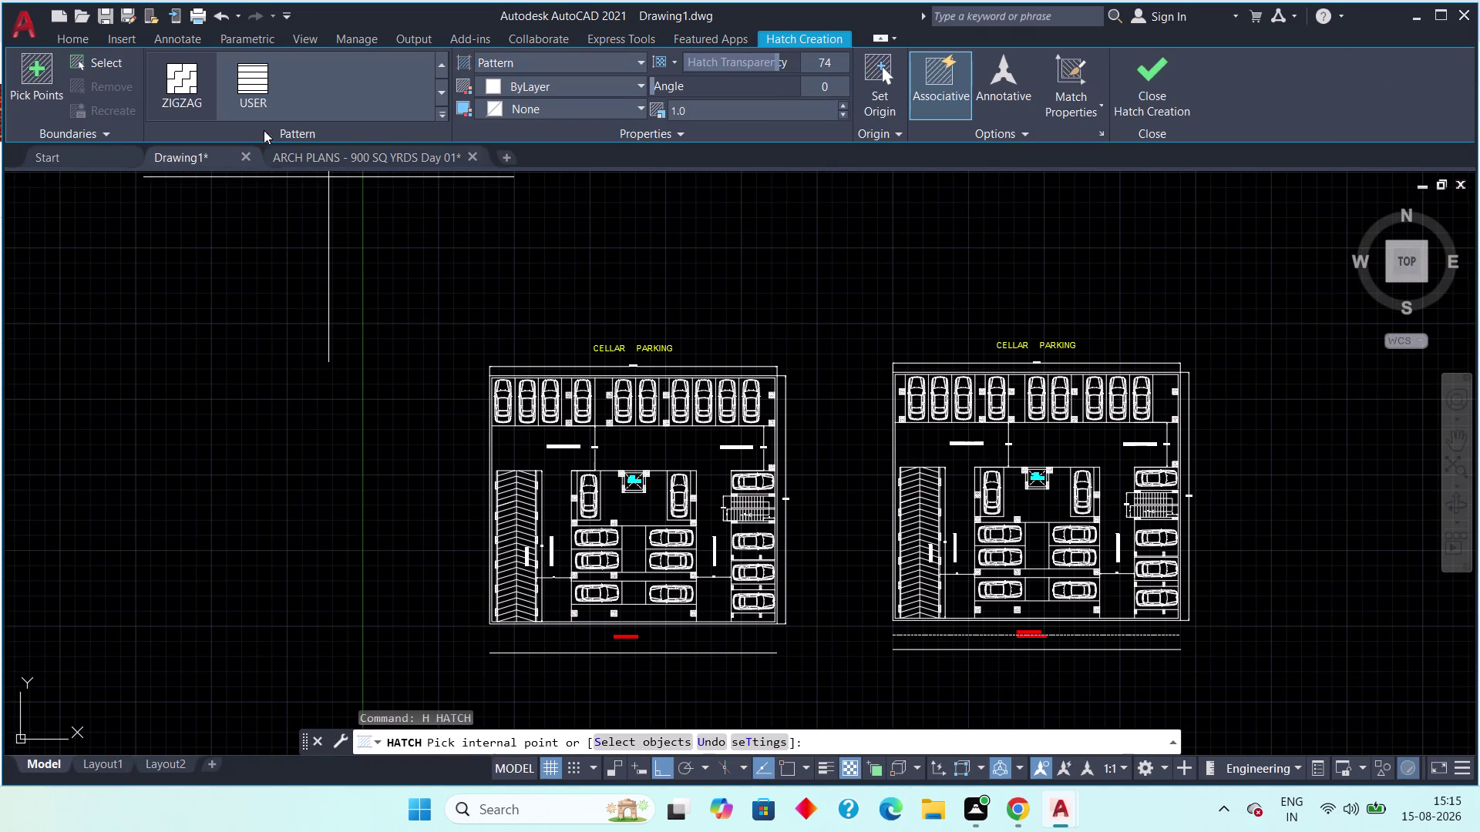
Scroll the hatch pattern gallery and pick inside the left plan's drive-way.
scroll(up, 3)
scroll(up, 3)
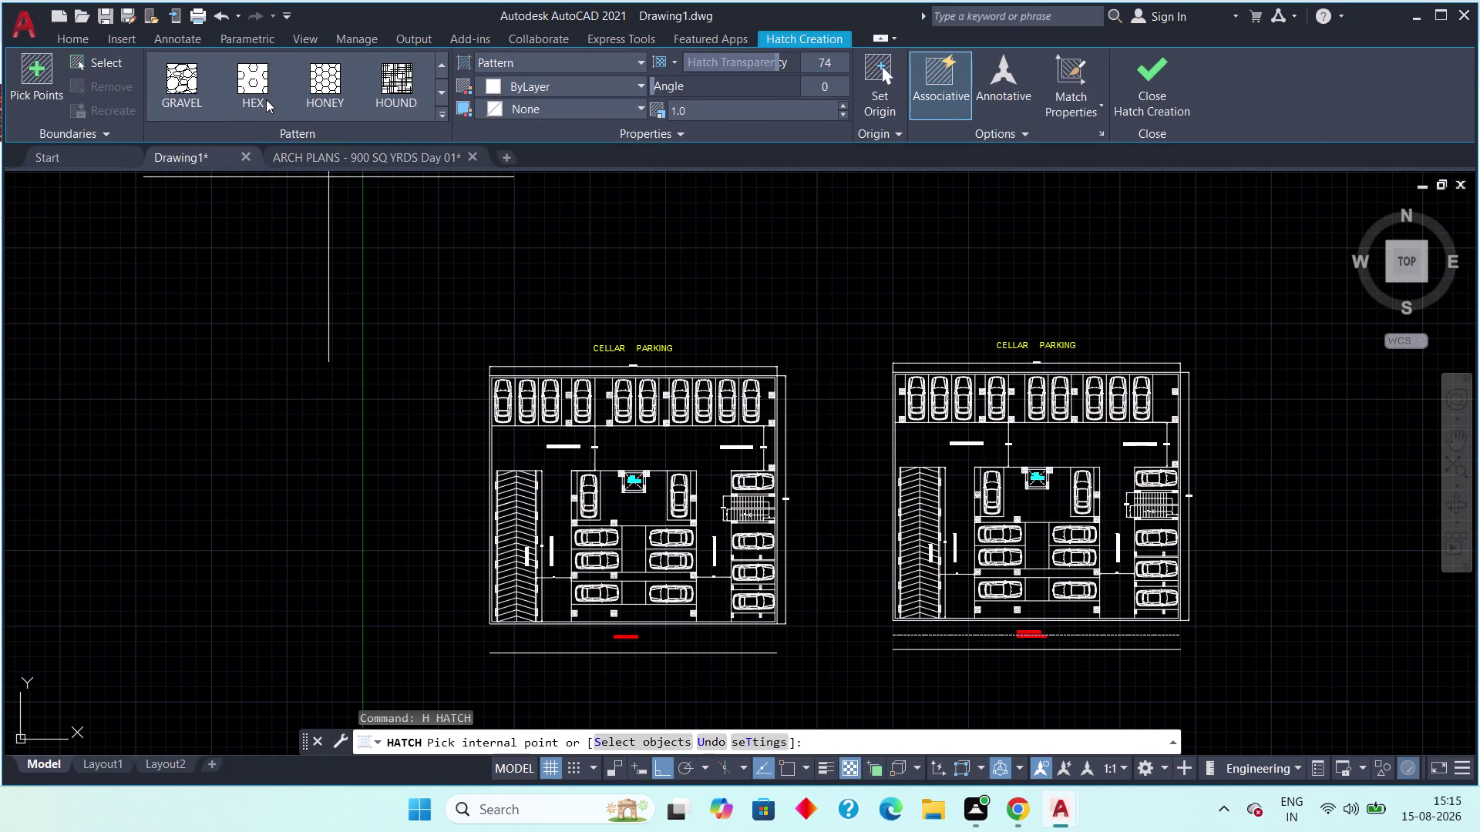
scroll(up, 3)
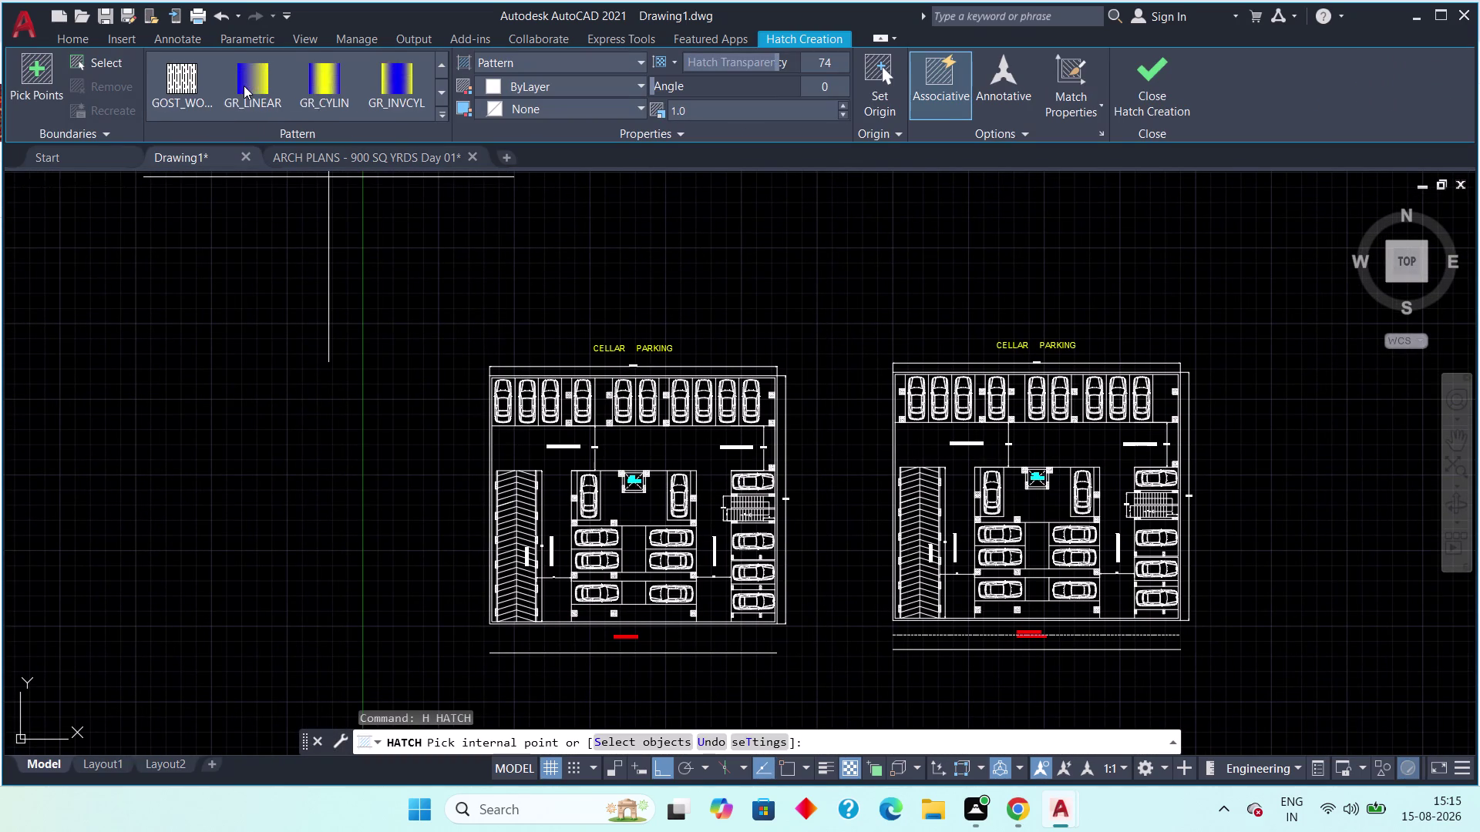
scroll(up, 3)
click(243, 86)
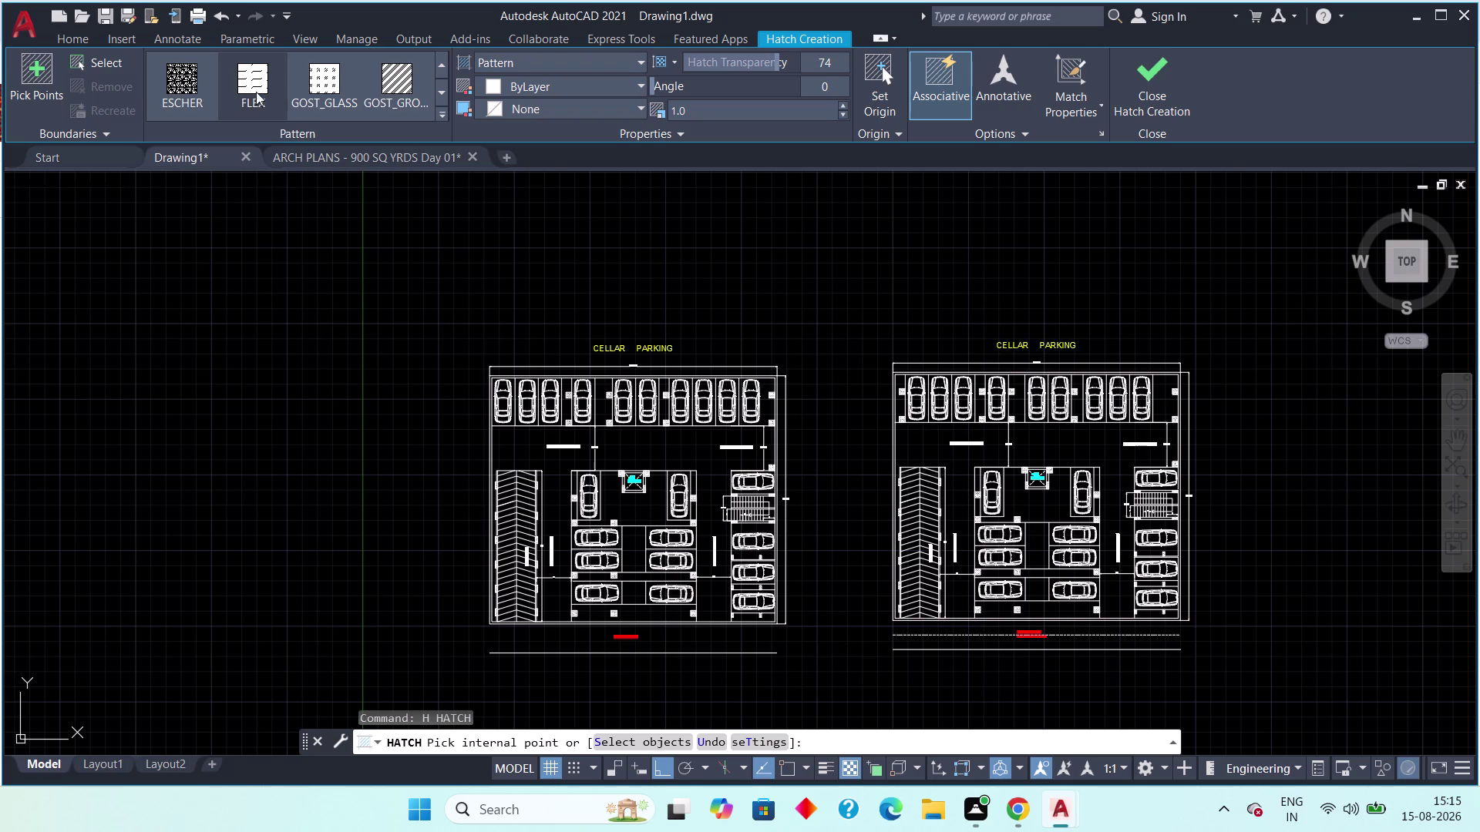
click(629, 448)
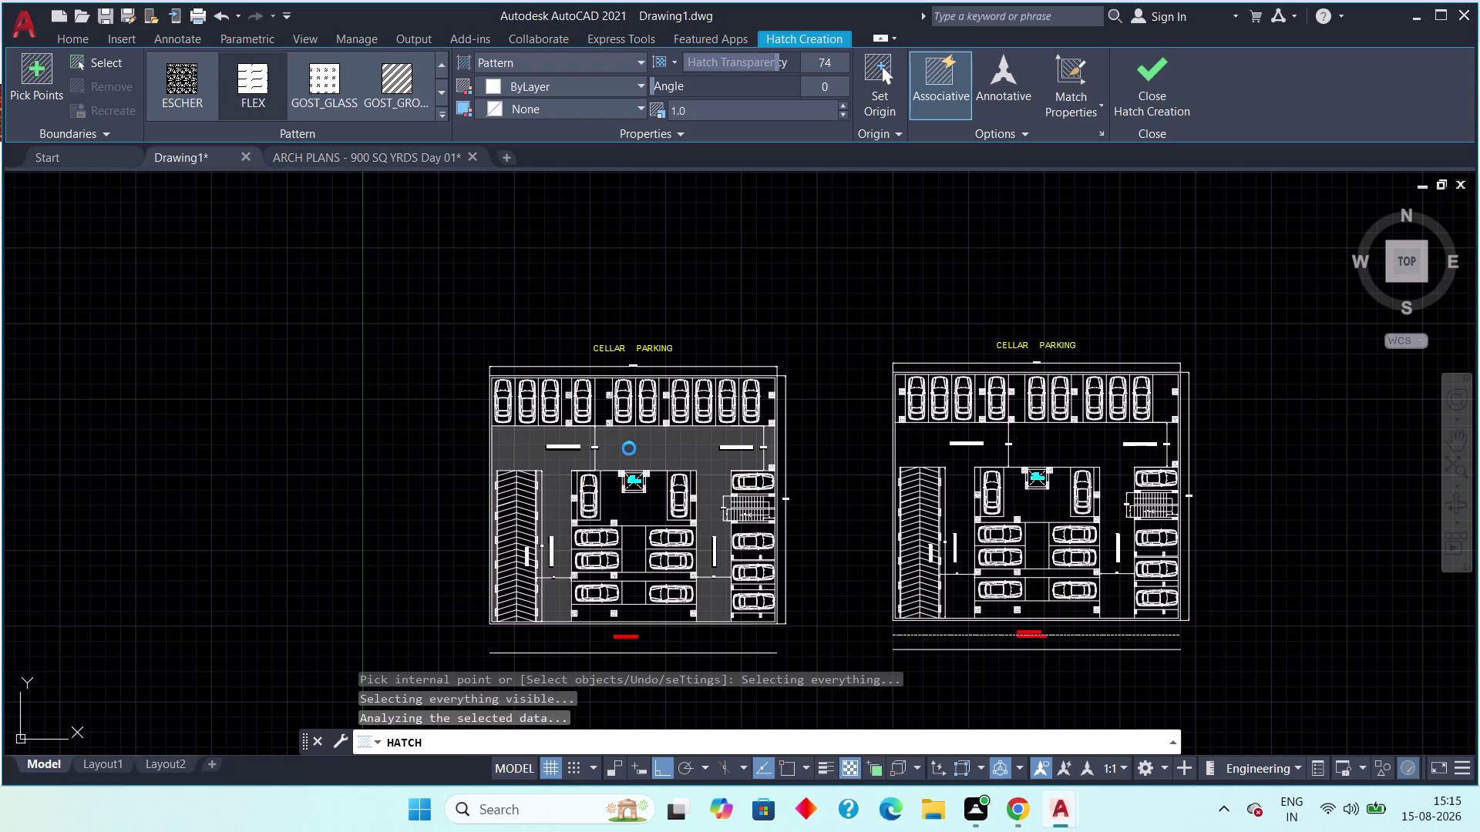